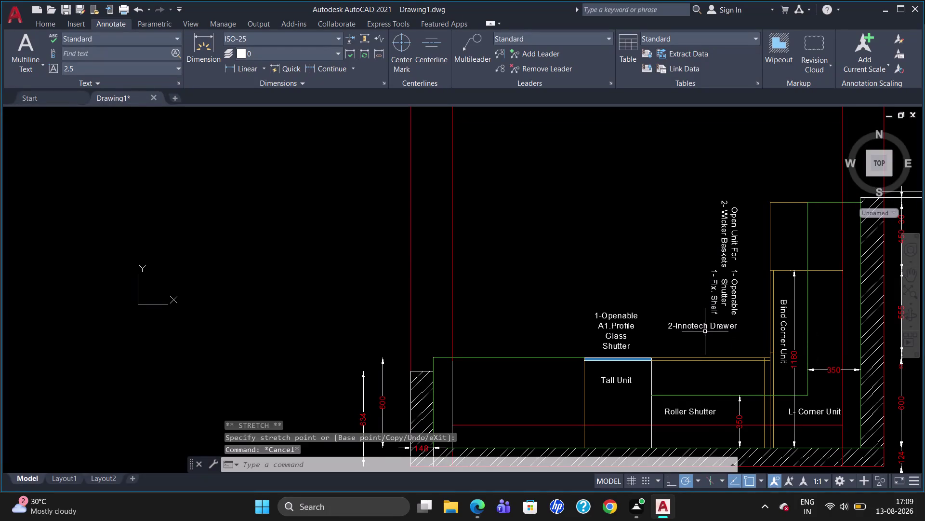
Move the 2-Innotech Drawer label and the vertical Openable Shutter / Fix Shelf label lower.
click(705, 328)
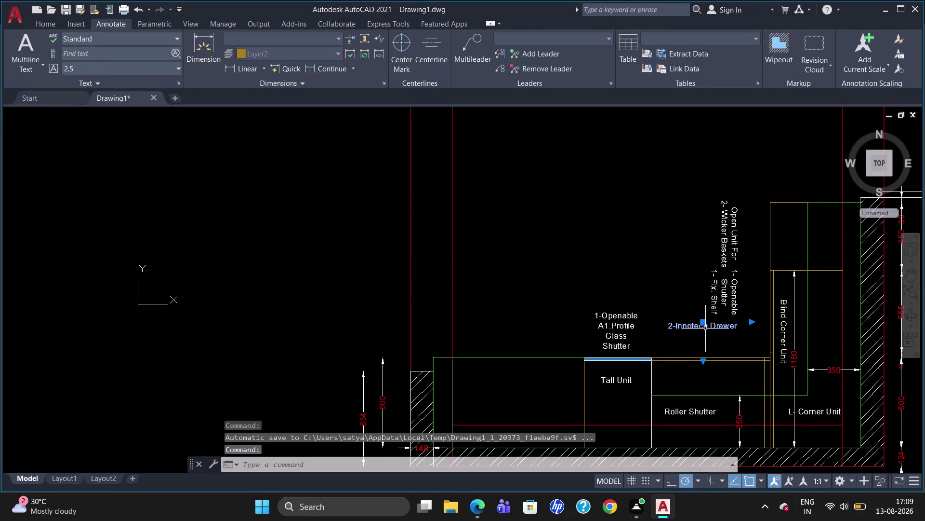
click(705, 325)
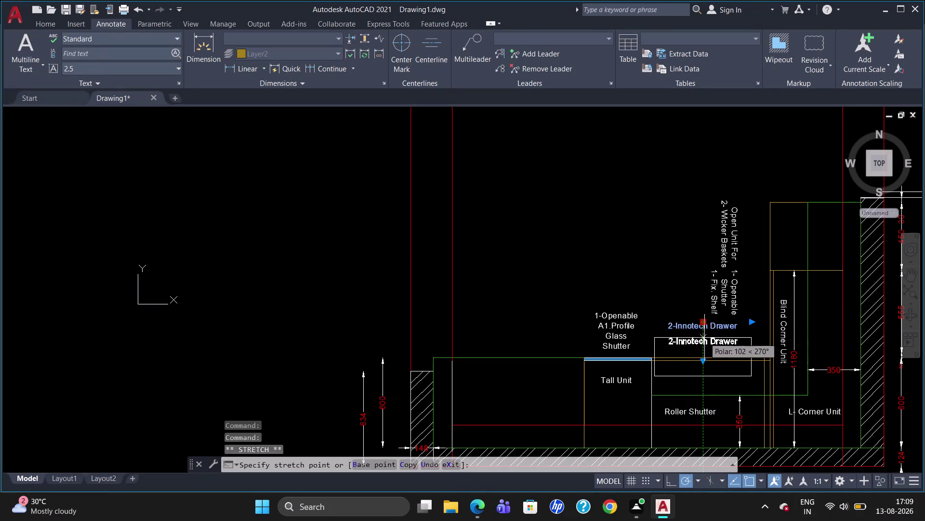
click(705, 337)
click(720, 288)
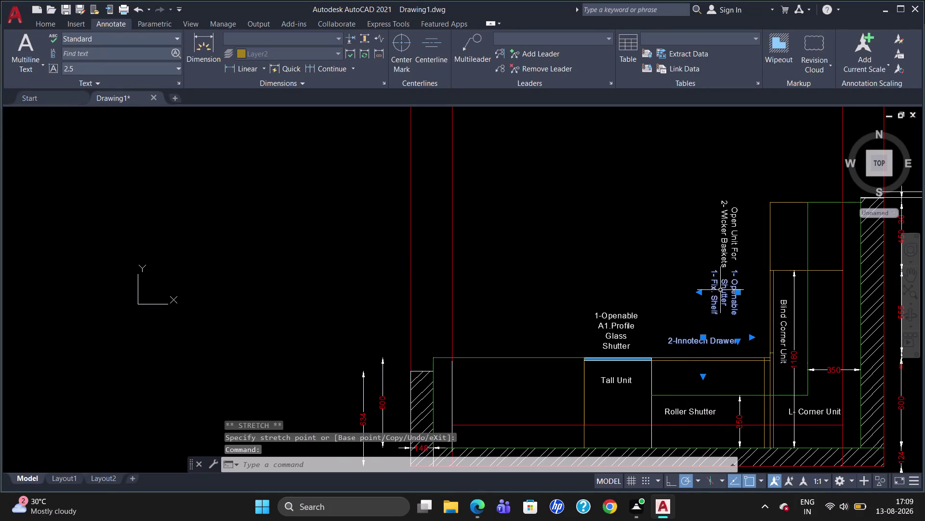
drag(738, 293, 739, 301)
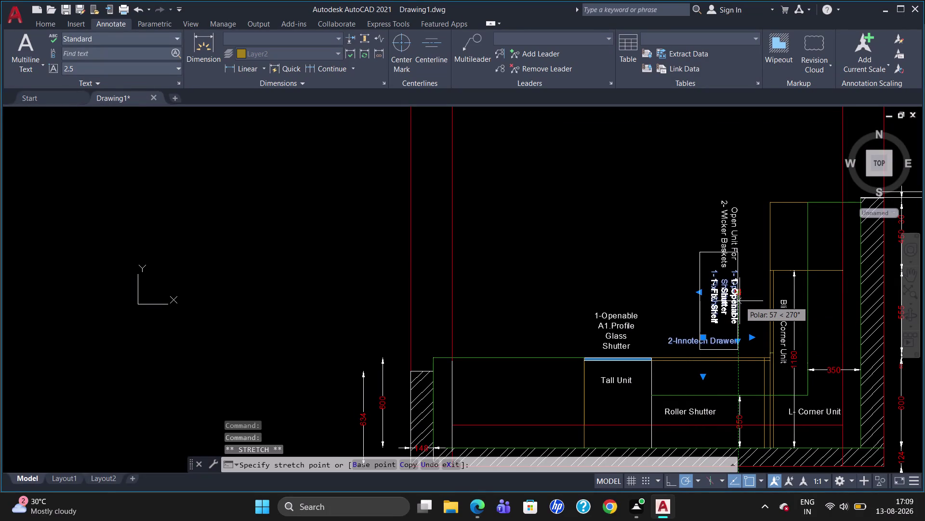
click(739, 300)
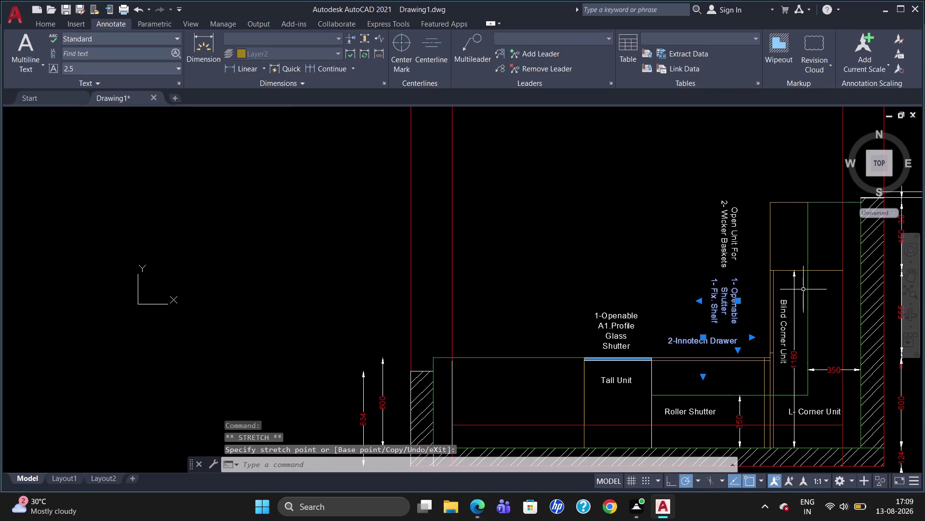
key(Escape)
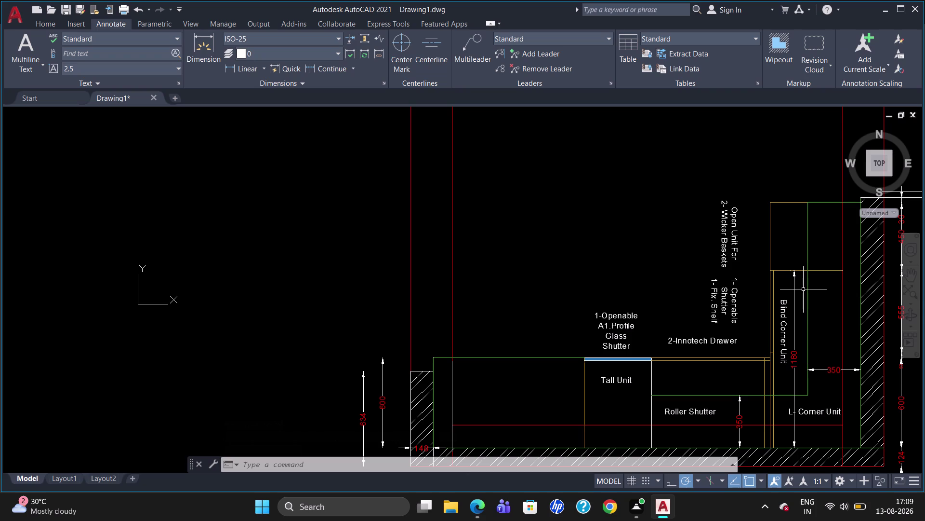
Select the 2-Innotech Drawer label and start copying it with CO from a base point.
scroll(down, 3)
scroll(up, 3)
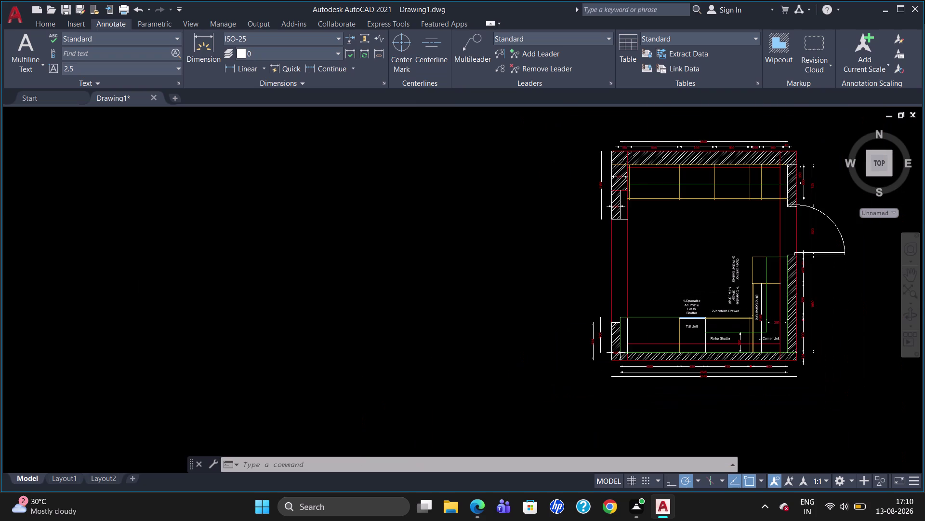
scroll(up, 3)
scroll(down, 3)
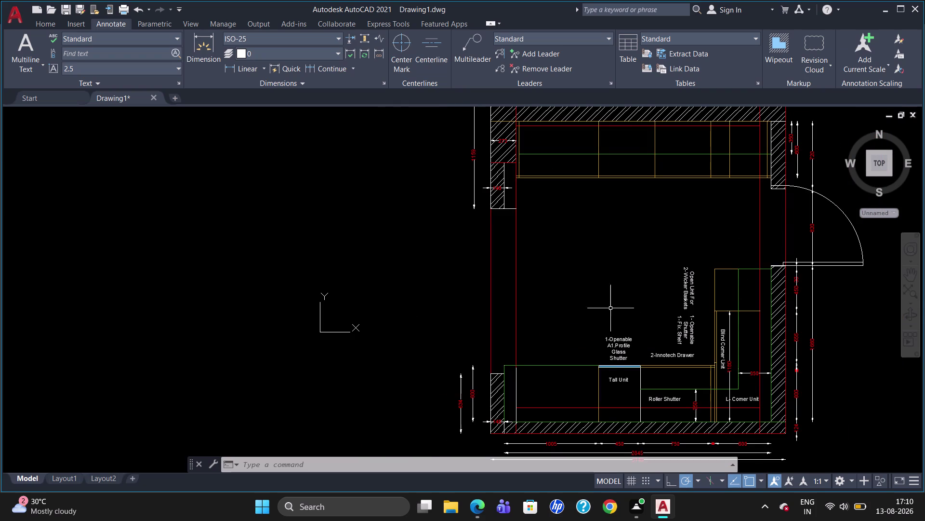
click(665, 355)
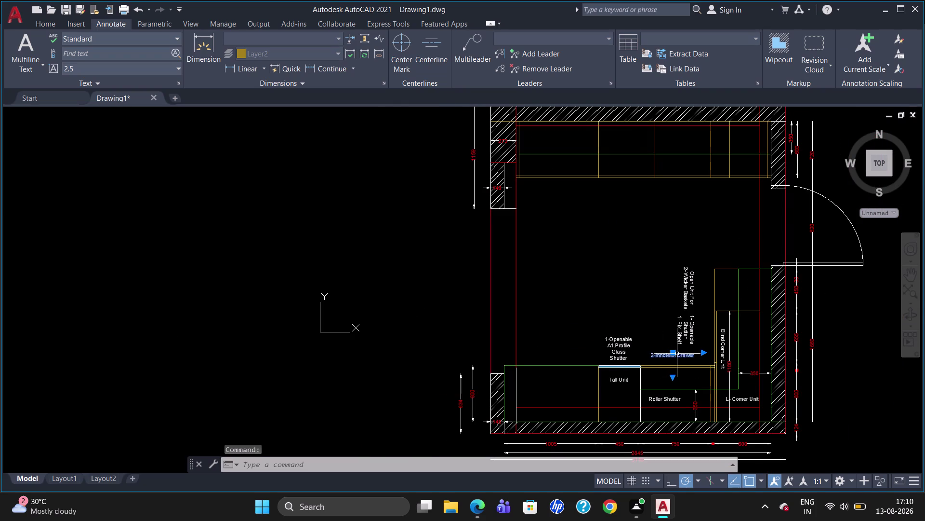
text(co)
key(Return)
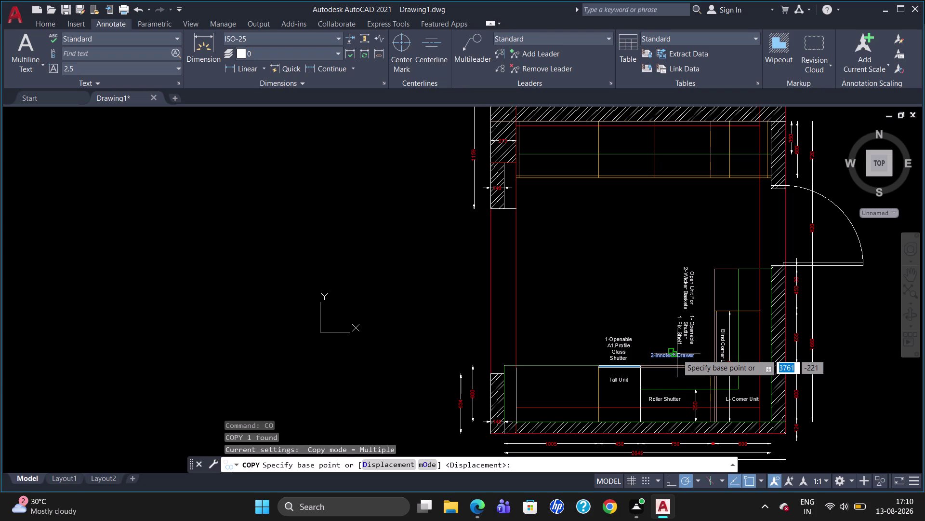
click(675, 357)
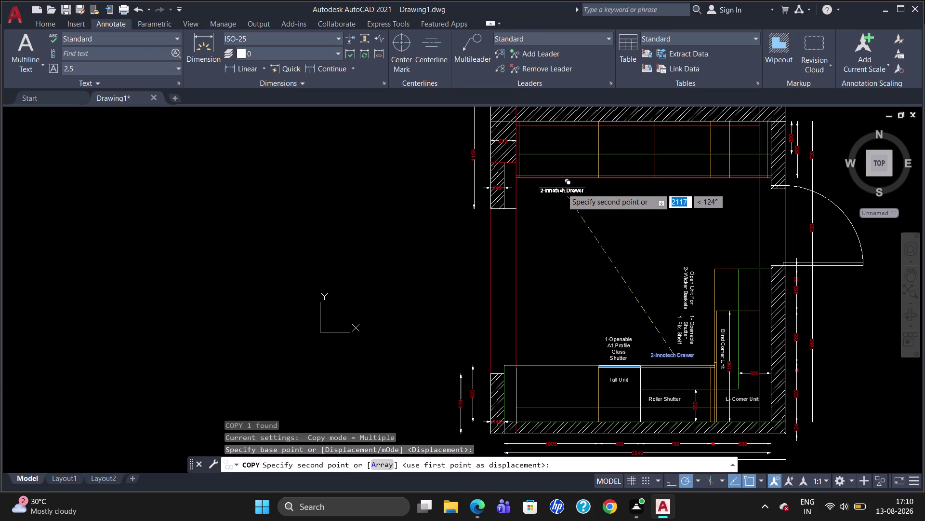
Place five label copies along the top cabinet row and open the leftmost one for editing.
click(559, 189)
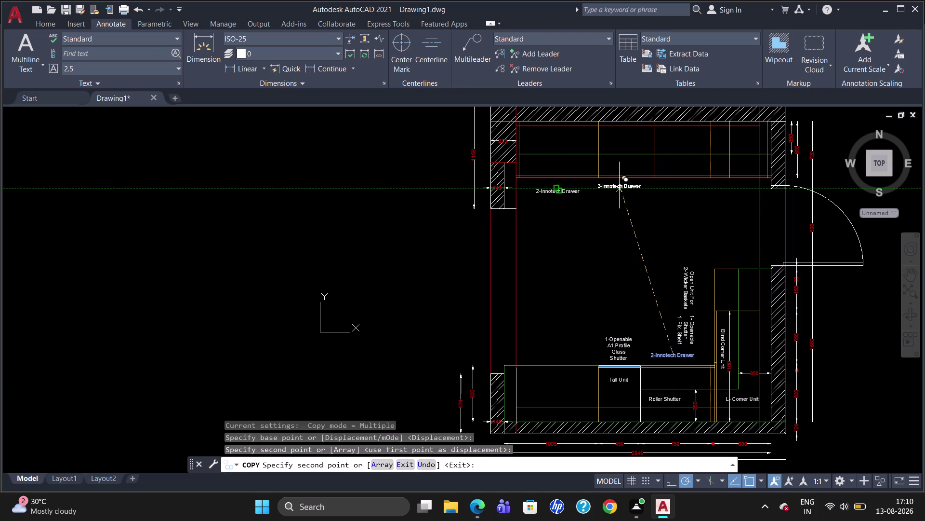
click(622, 184)
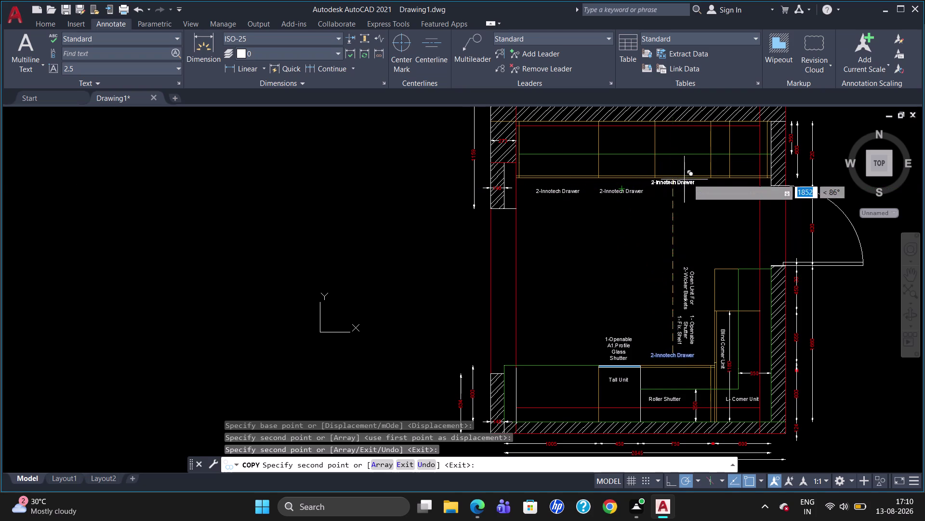
click(689, 185)
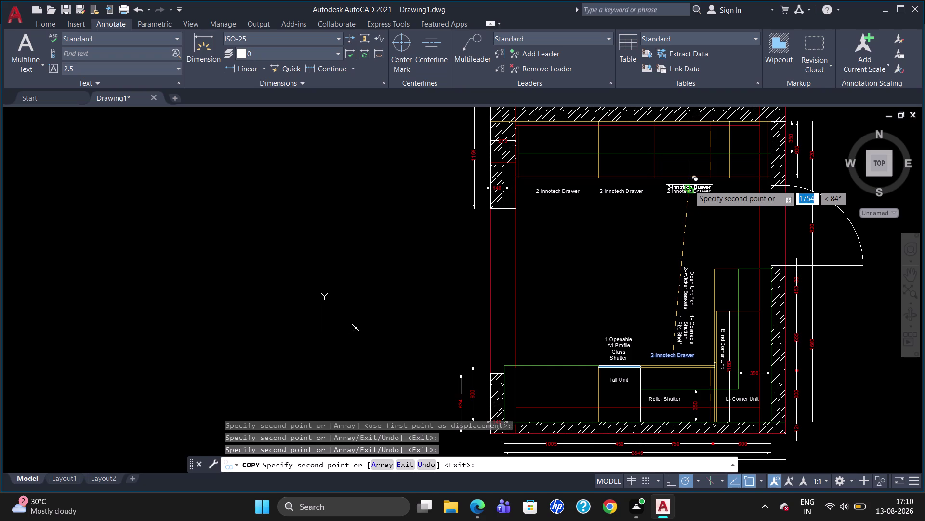
click(722, 184)
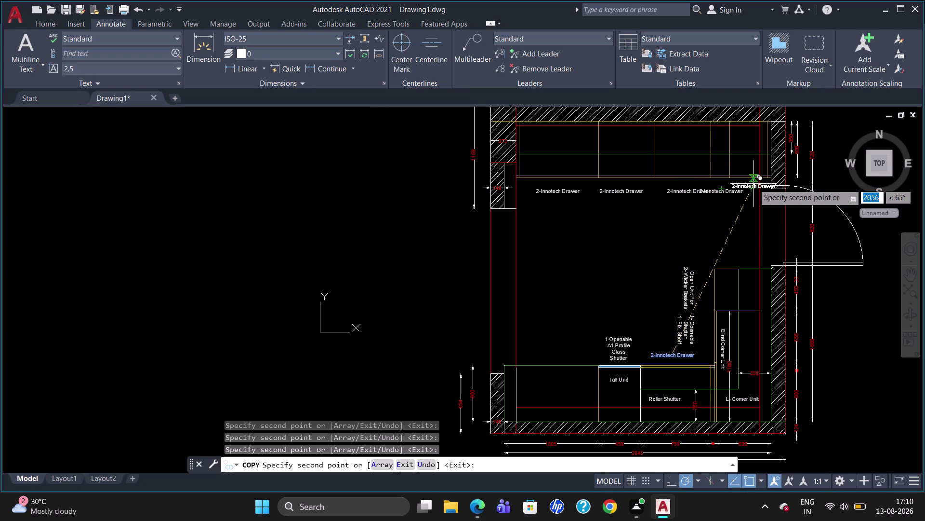
click(756, 188)
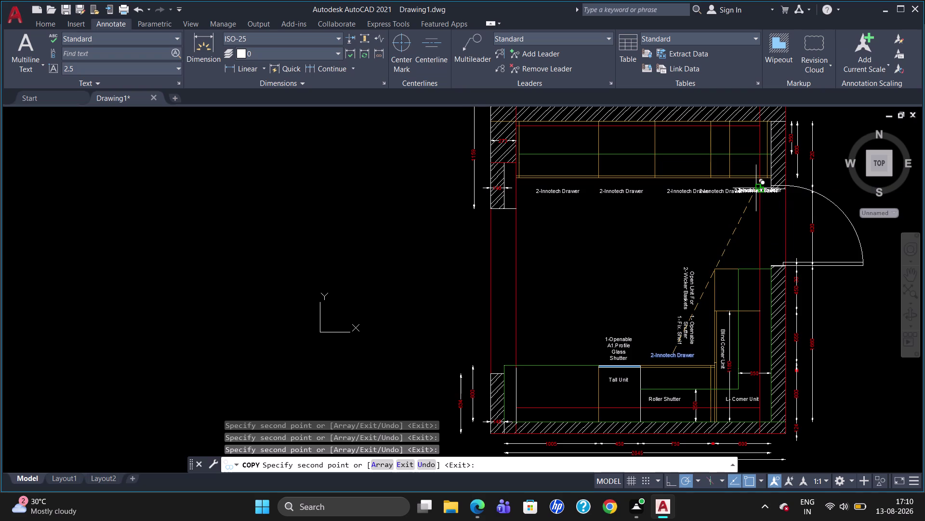
key(Escape)
double_click(560, 190)
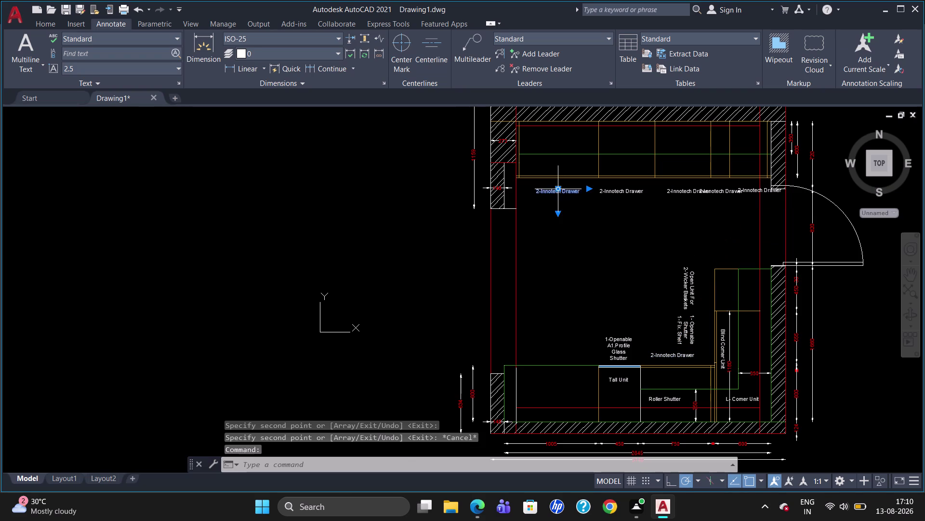
click(580, 192)
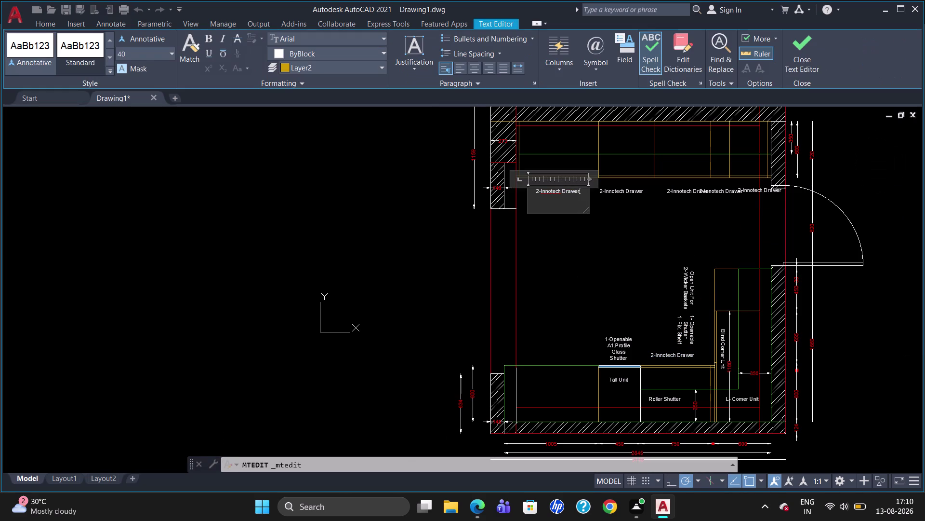
Retype the leftmost top-row label as '2- Openable Shutter' and keep the change.
key(BackSpace)
key(BackSpace)
key(BackSpace)
key(2)
key(minus)
key(space)
key(o)
key(p)
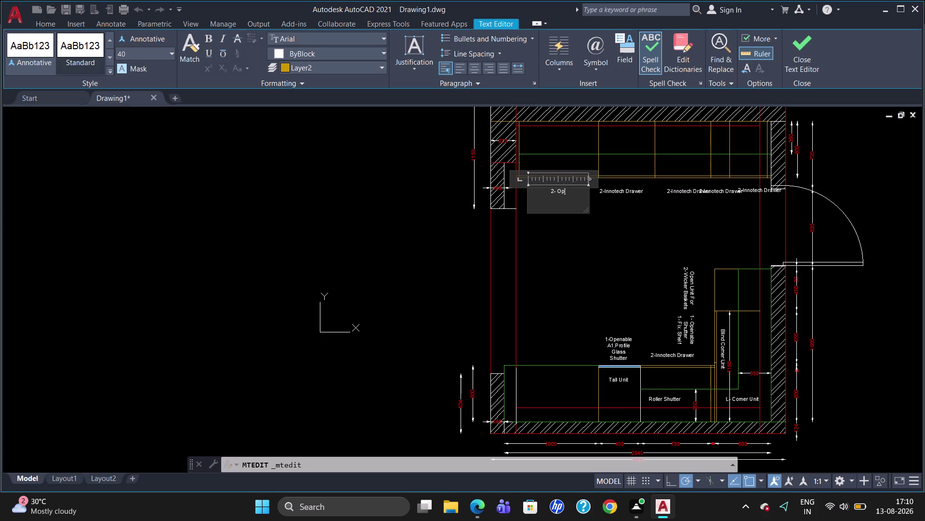
key(e)
key(n)
key(a)
key(b)
key(l)
key(e)
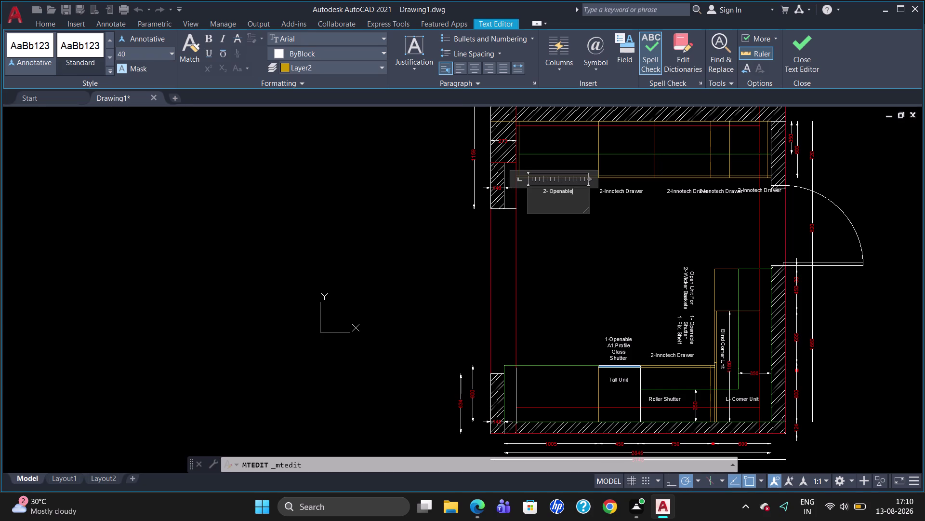
key(space)
key(s)
key(h)
key(u)
key(t)
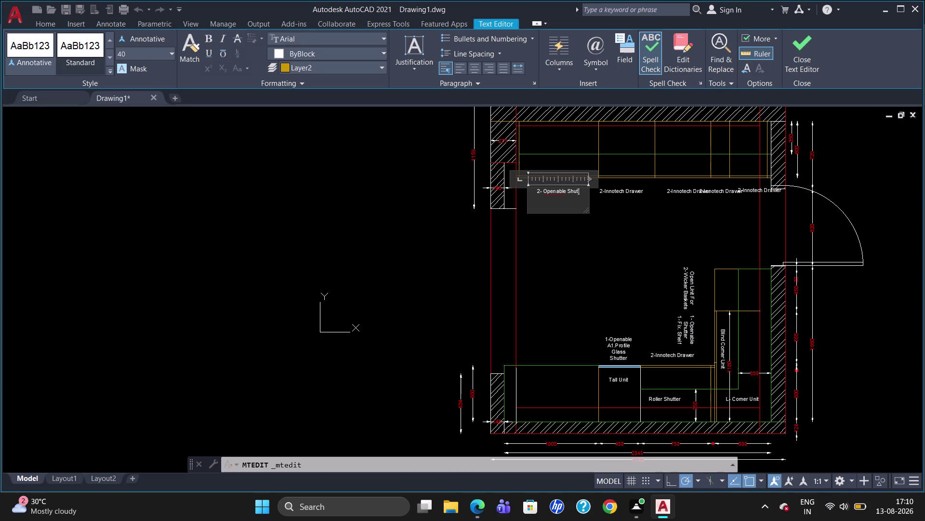
key(t)
text(er)
key(Escape)
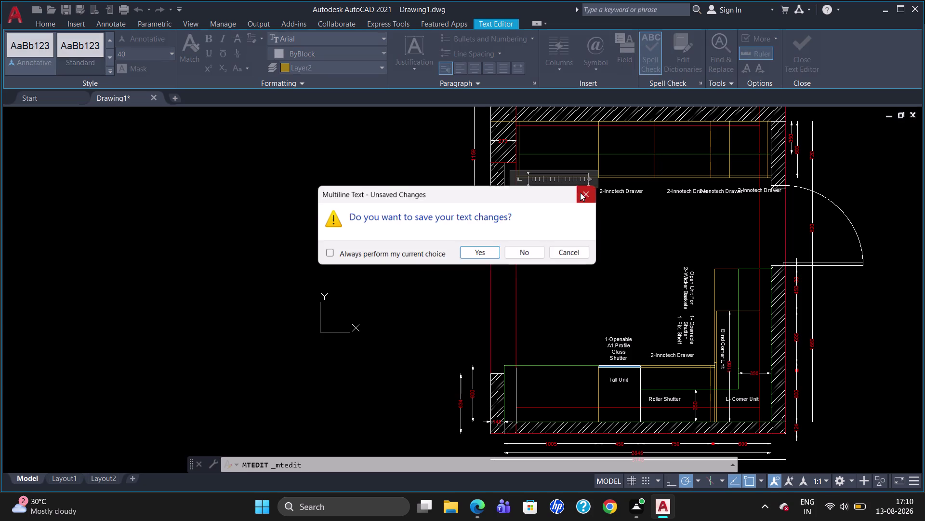
click(487, 247)
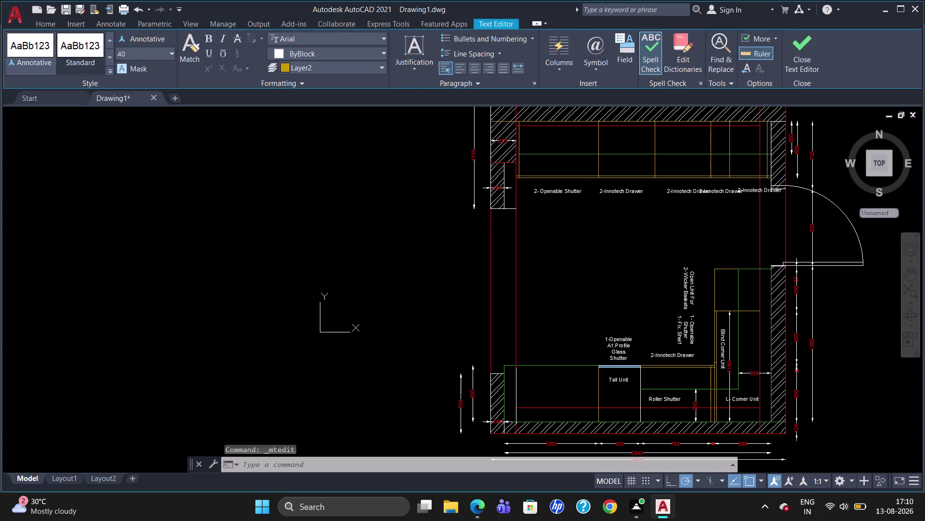
Retype the second top-row label as '2- Innotech Drawer' and keep the change.
triple_click(624, 192)
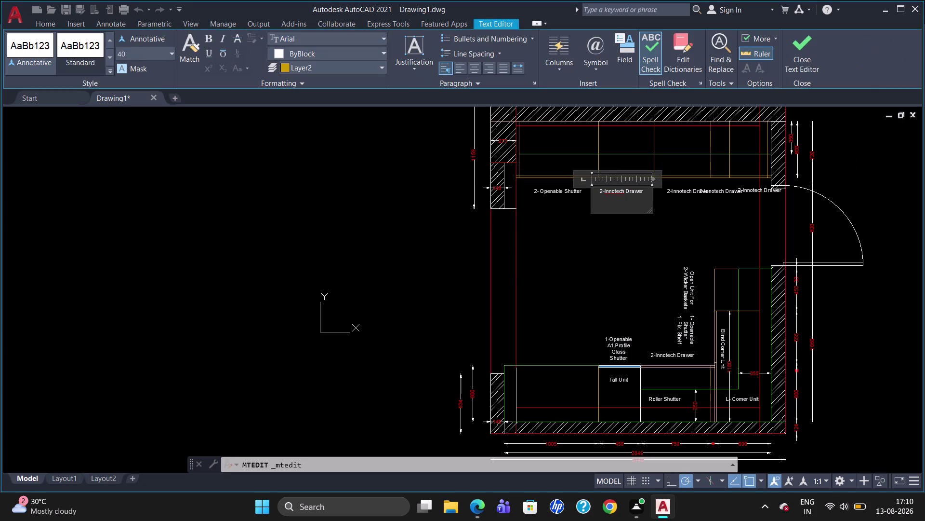
click(649, 194)
key(BackSpace)
key(BackSpace)
key(BackSpace)
key(BackSpace)
key(BackSpace)
key(BackSpace)
key(BackSpace)
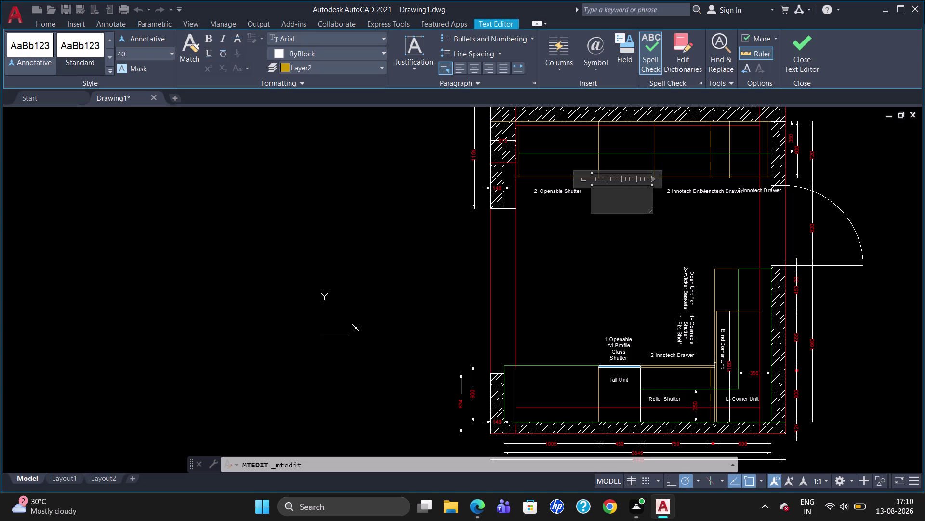
key(2)
key(minus)
key(space)
key(i)
key(n)
key(n)
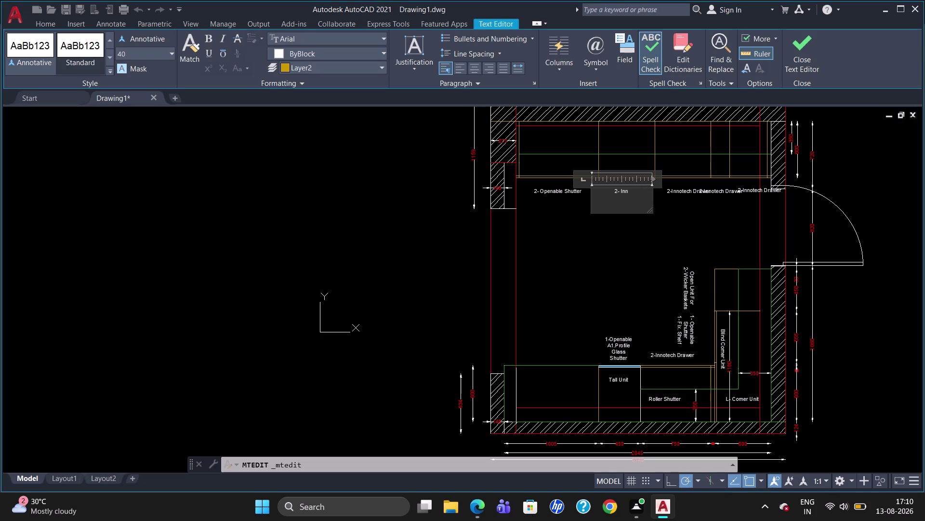
key(o)
key(t)
key(e)
key(c)
key(h)
key(space)
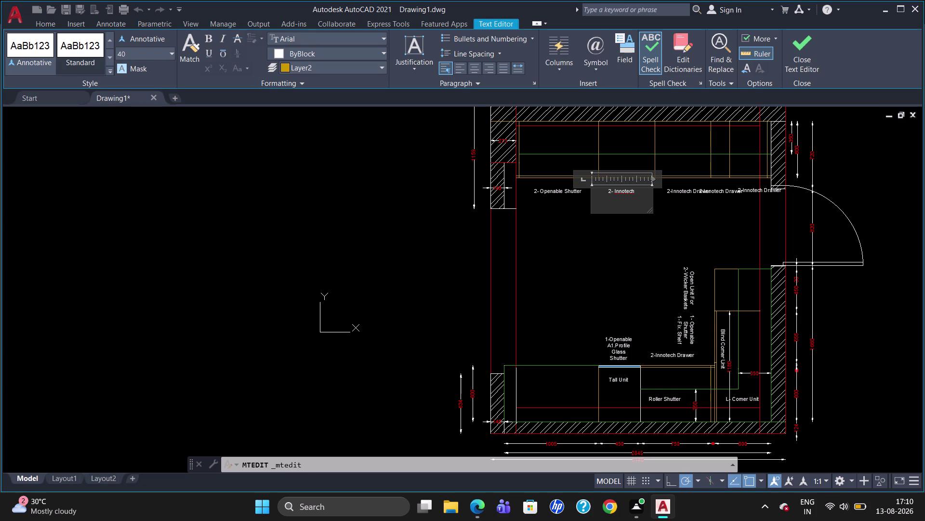
key(b)
key(BackSpace)
key(d)
text(ra)
key(w)
key(e)
key(r)
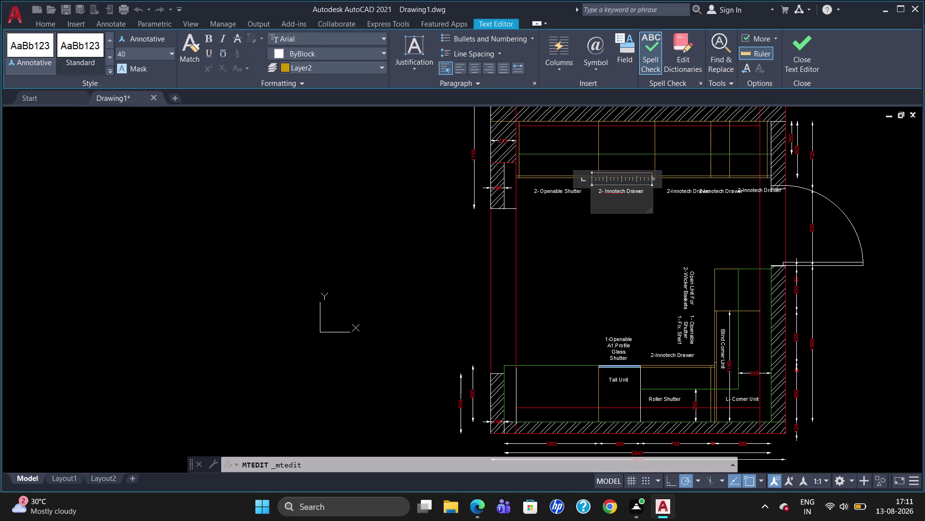
key(Escape)
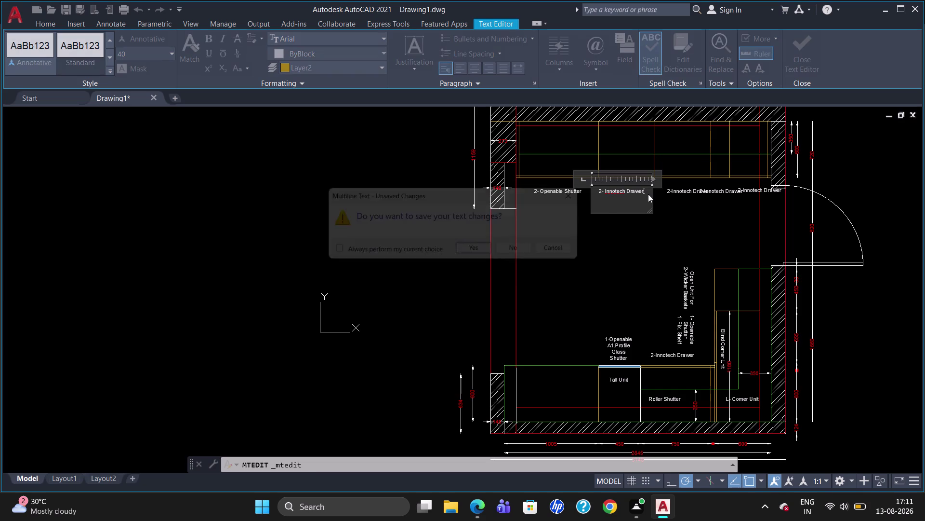
click(489, 252)
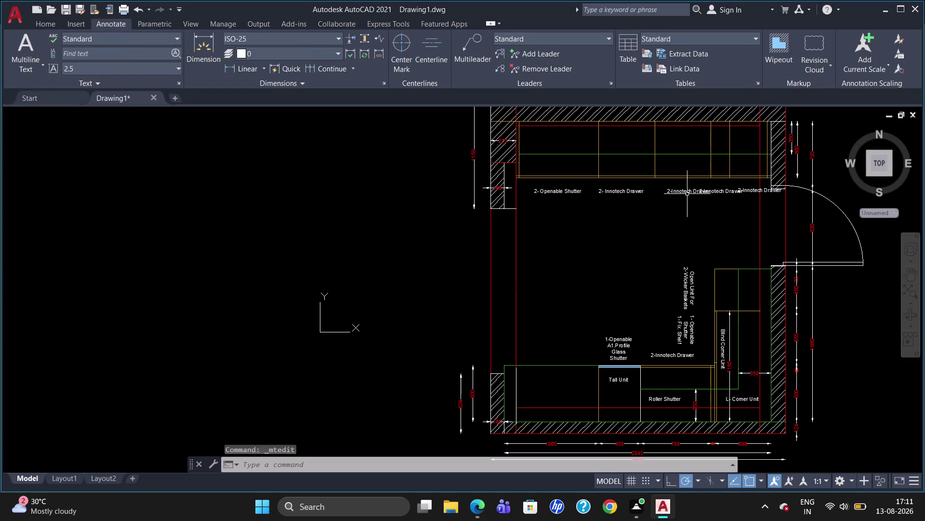
double_click(685, 190)
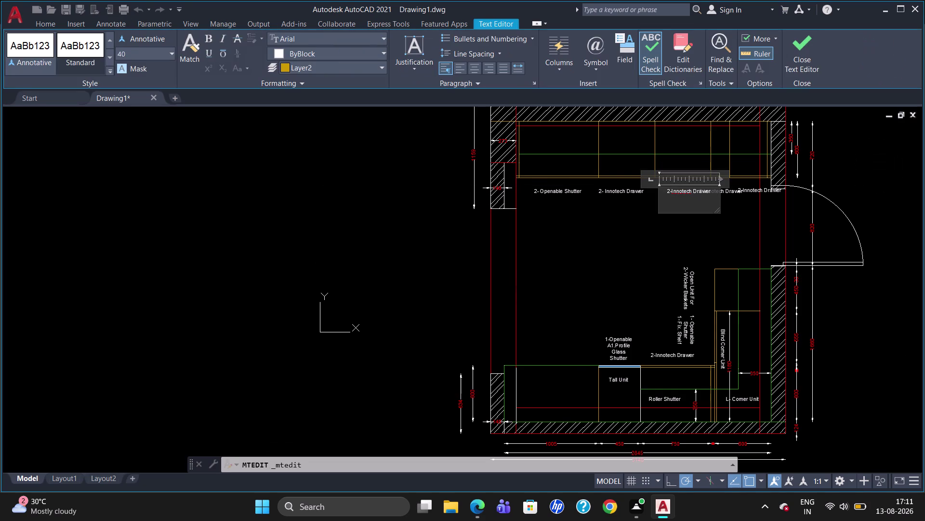
Retype the third top-row label as '3- Innotech Drawer' and keep the change.
click(711, 194)
key(BackSpace)
key(BackSpace)
key(BackSpace)
text(3-)
key(space)
key(i)
key(n)
text(not)
text(ecj)
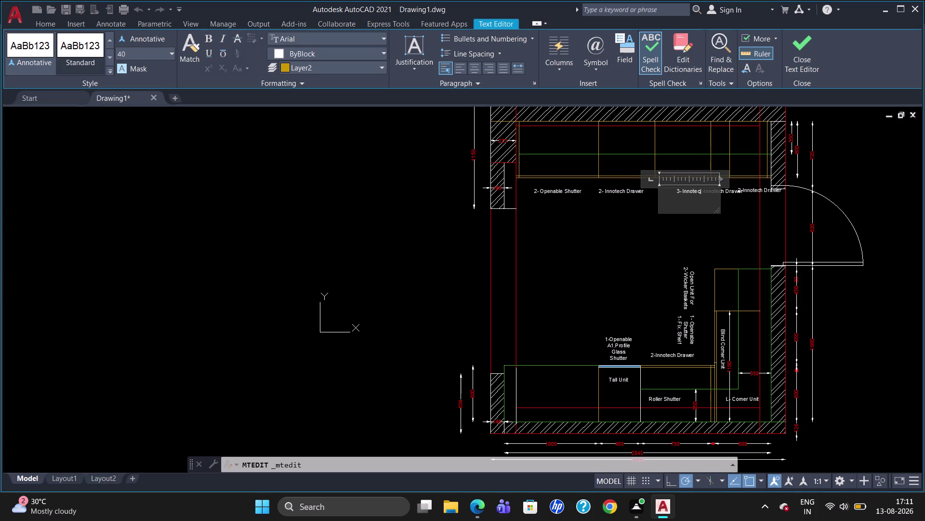
key(BackSpace)
text(h)
key(space)
key(d)
text(rawer)
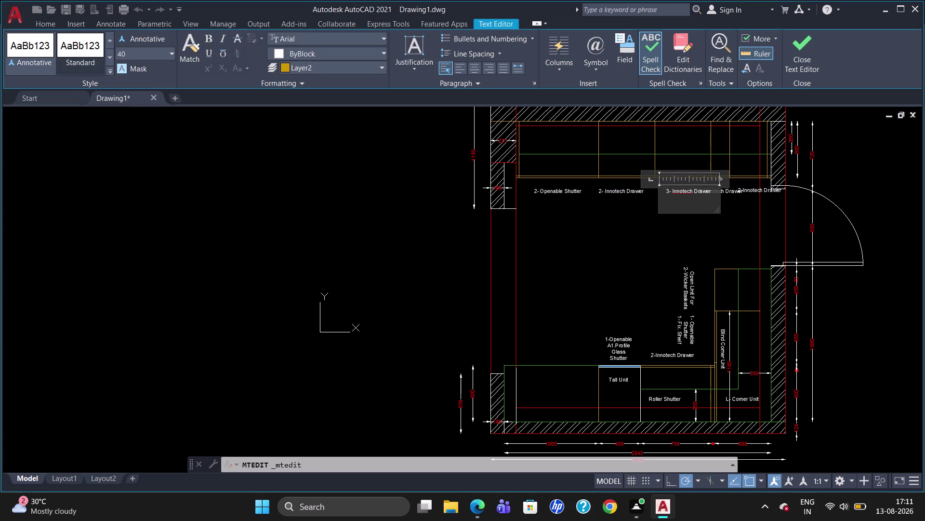
key(Escape)
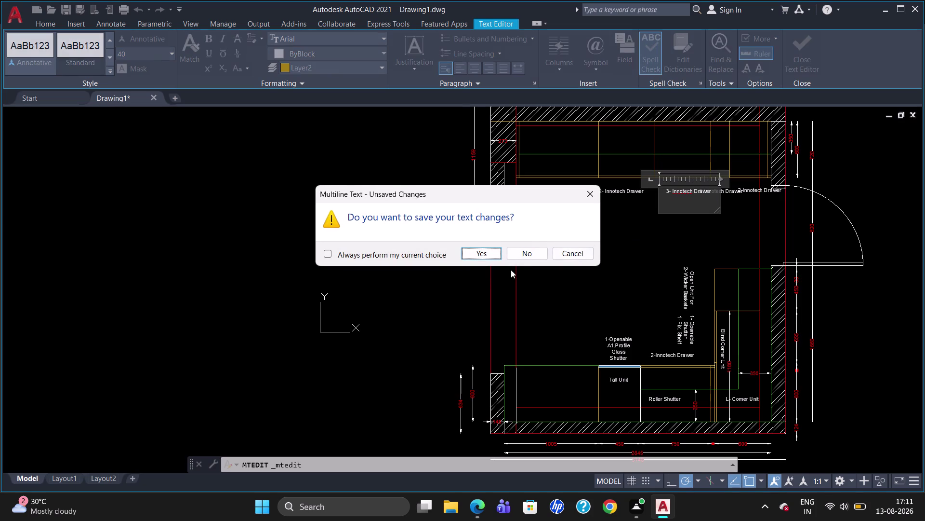
click(479, 250)
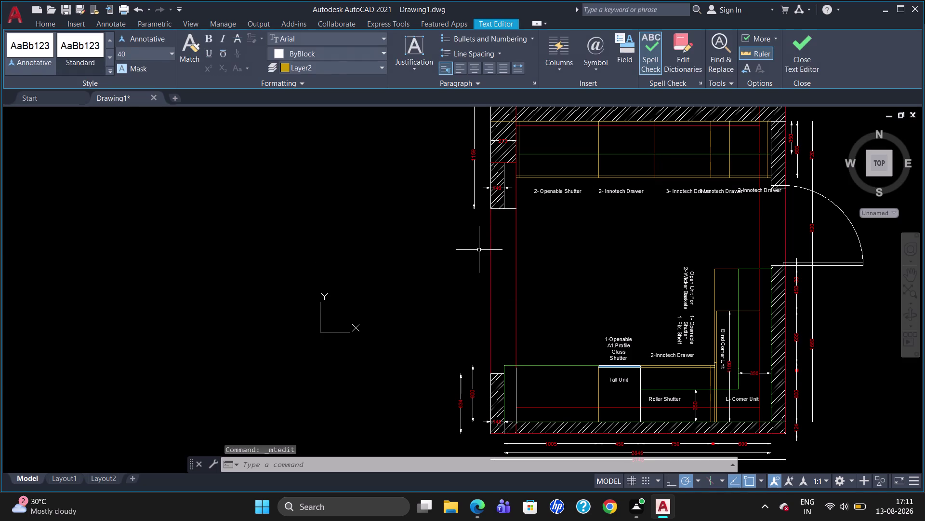
Replace the fourth top-row label with 'BPO' and '-3Tier' on two lines.
double_click(723, 189)
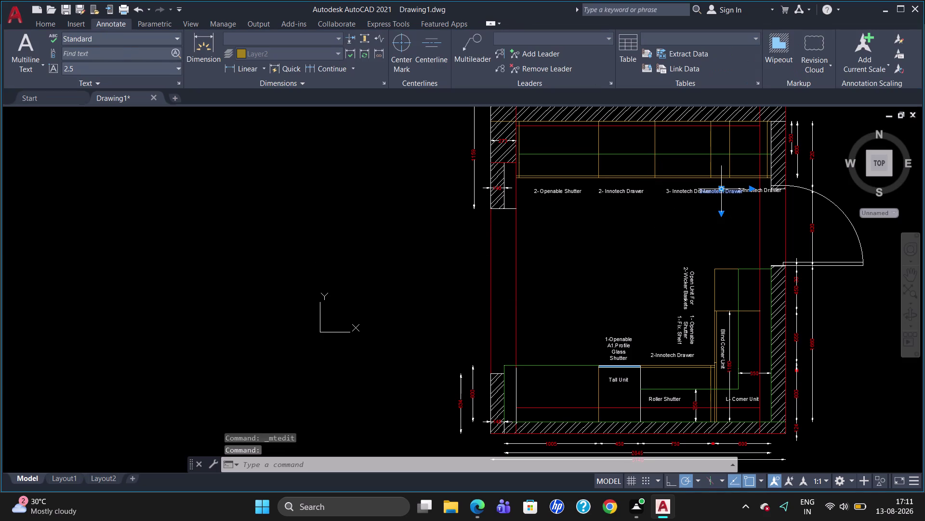
click(746, 193)
key(BackSpace)
key(BackSpace)
key(BackSpace)
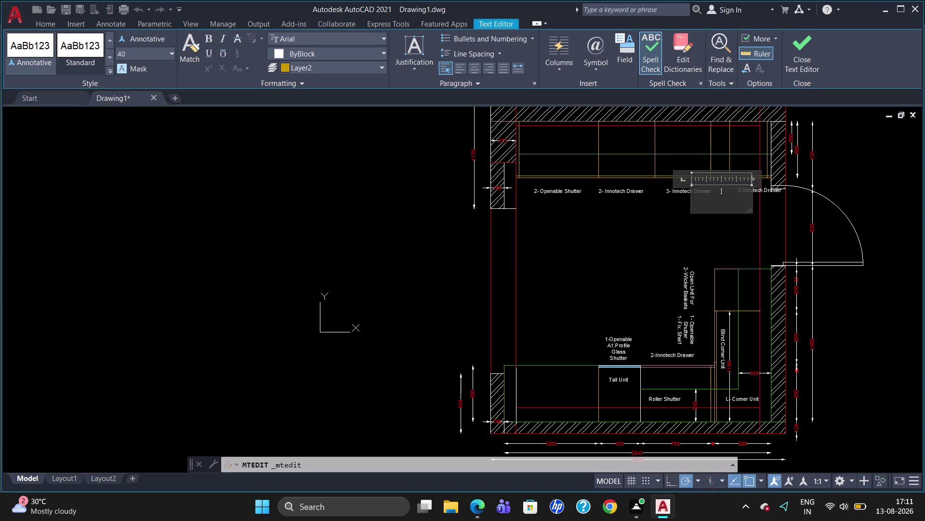
text(BPO)
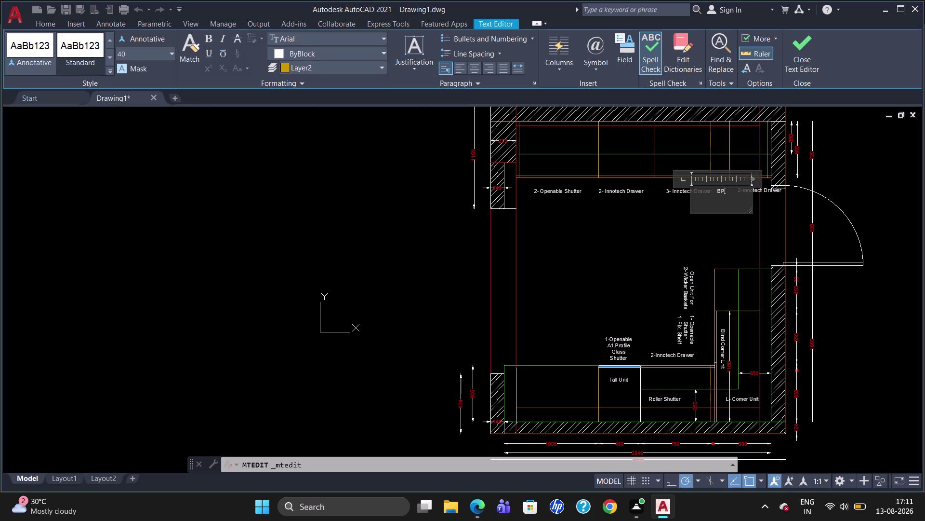
key(Return)
key(minus)
key(3)
key(t)
text(i)
text(er)
key(Escape)
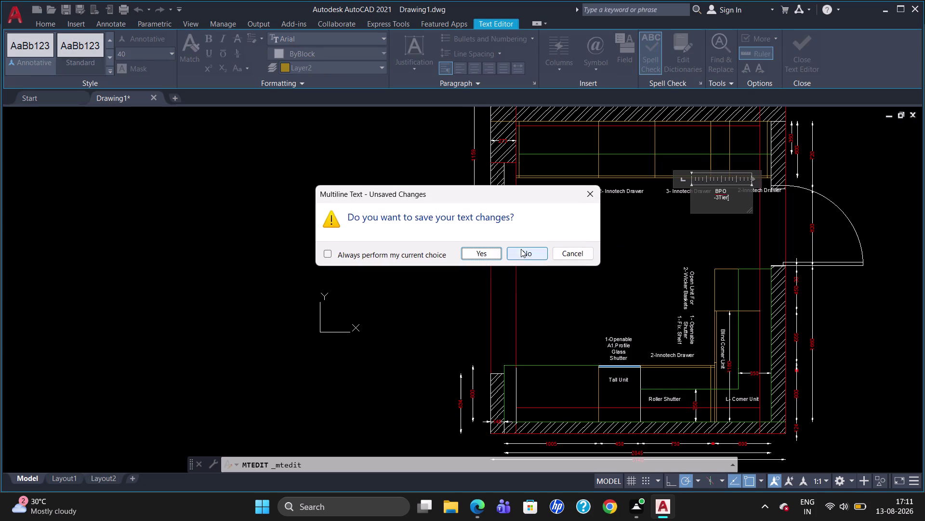
click(490, 249)
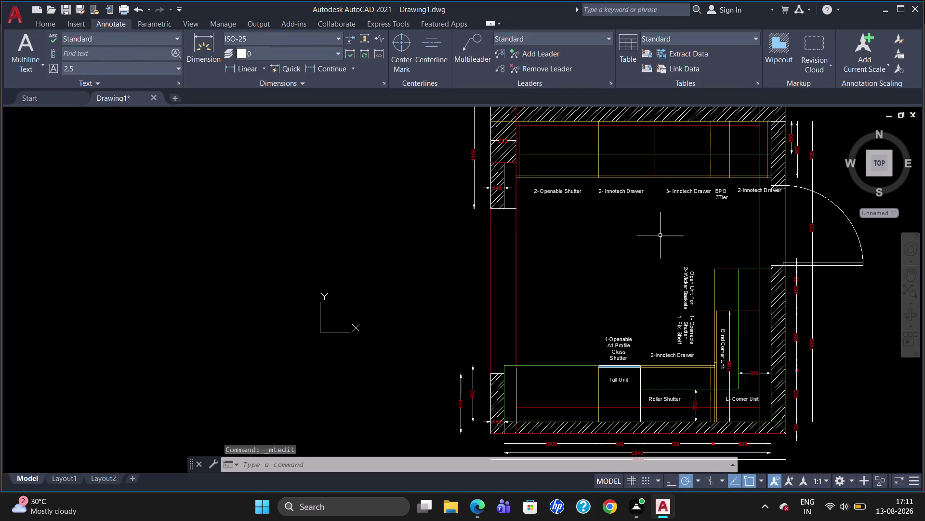
double_click(753, 191)
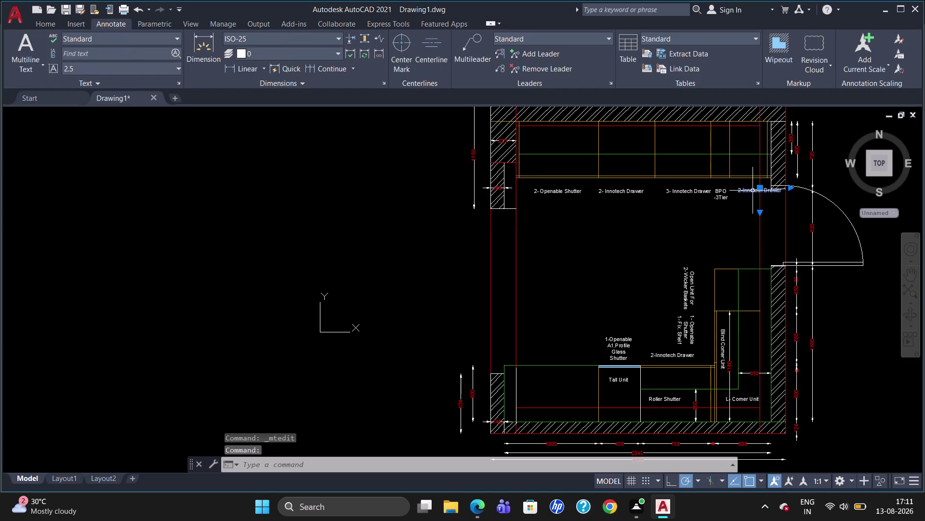
Replace the rightmost label text with '1- Openable' and 'Shutter' on two lines.
key(Right)
key(Right)
key(Right)
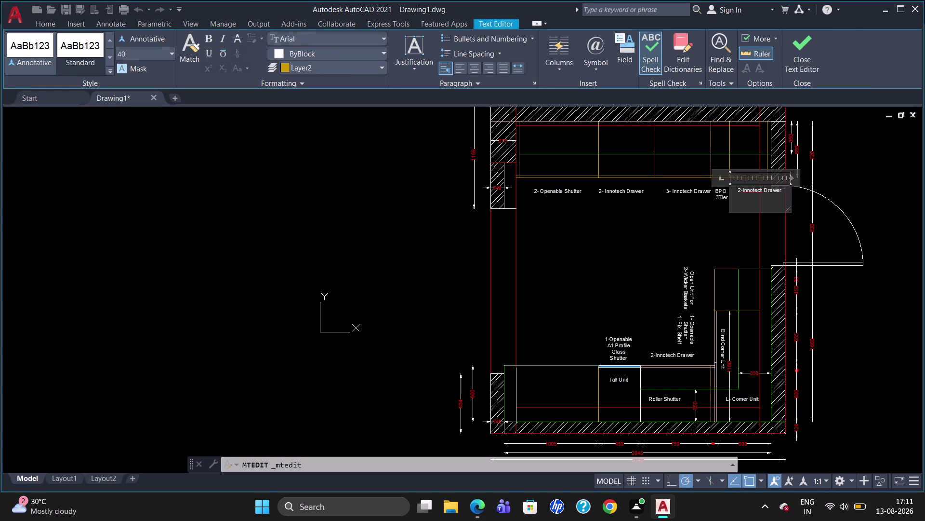
key(BackSpace)
key(BackSpace)
key(BackSpace)
text(1)
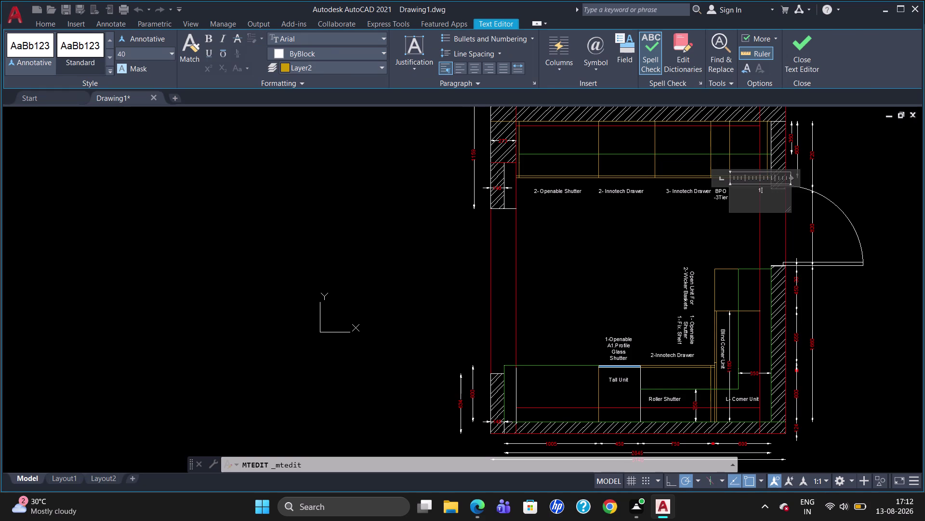
text(-)
key(space)
key(o)
text(penabl)
text(e)
key(space)
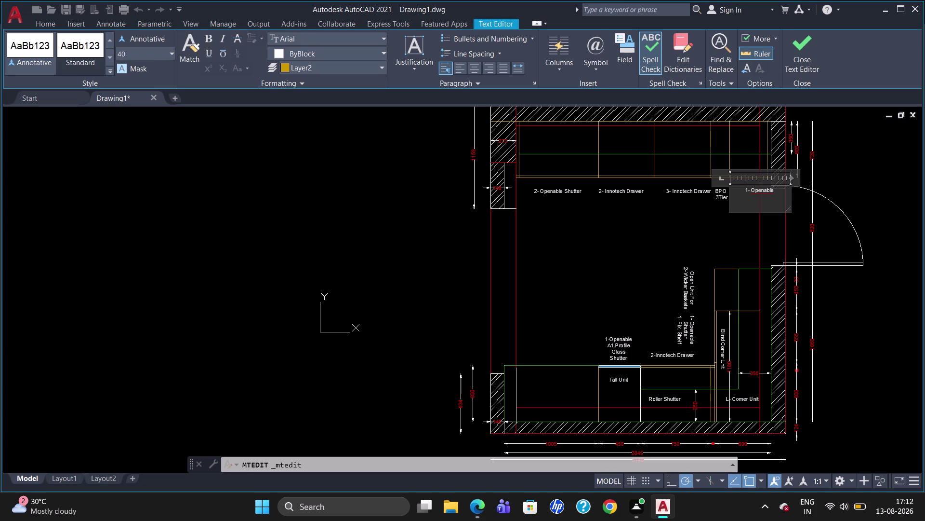
key(BackSpace)
key(Return)
key(s)
text(hutter)
key(Escape)
click(490, 250)
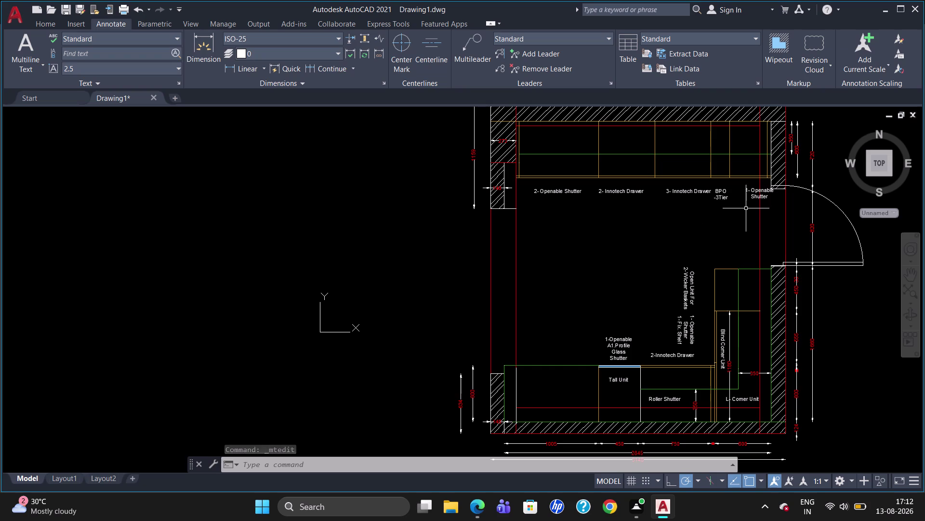
Shift the 1- Openable Shutter label slightly left using its grip.
click(752, 196)
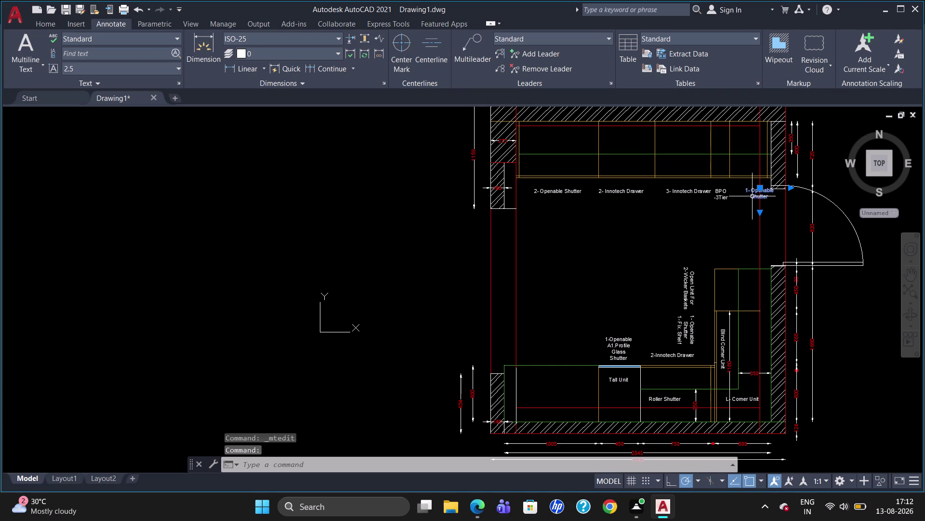
click(761, 187)
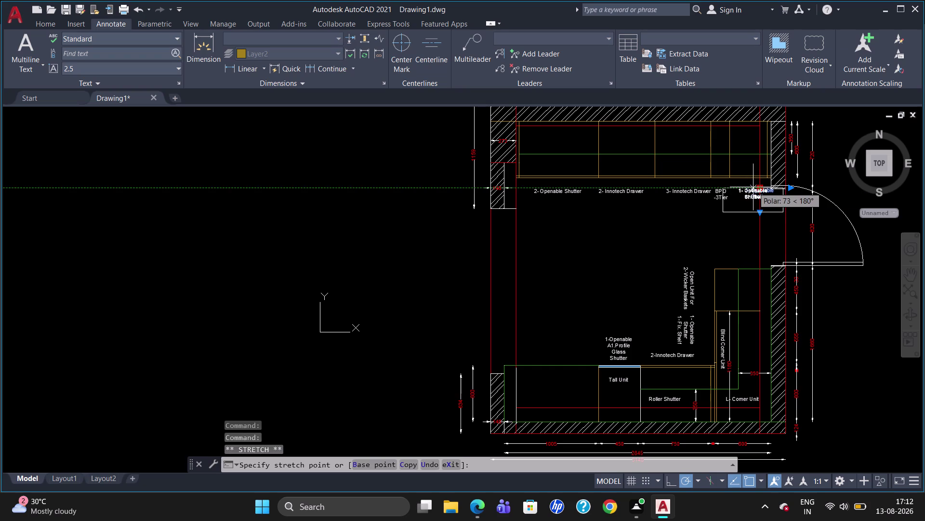
click(753, 187)
key(Escape)
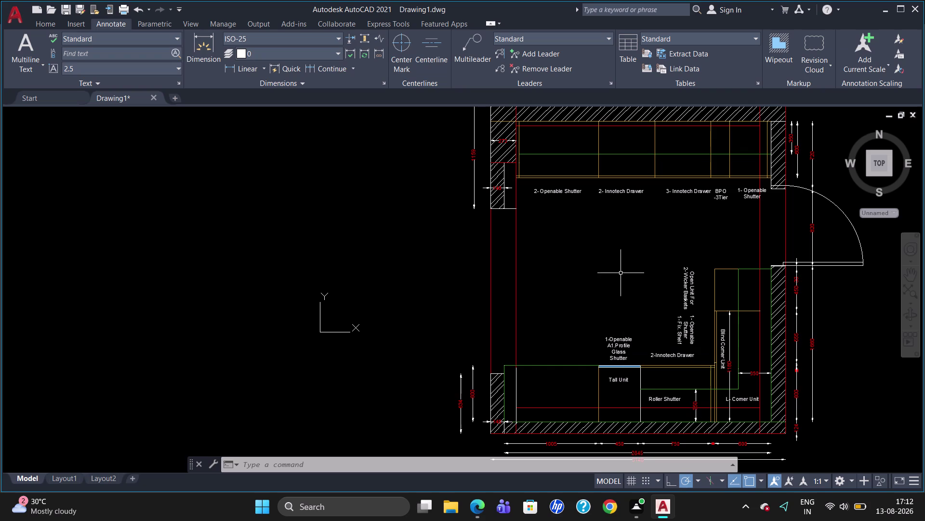
Abandon a first circle attempt and make layer 0 the current layer.
key(c)
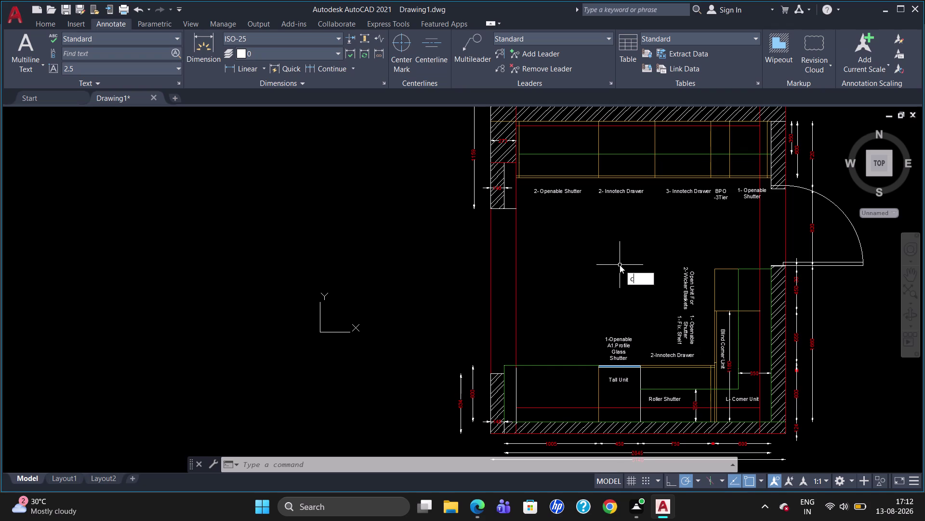
key(Return)
click(632, 255)
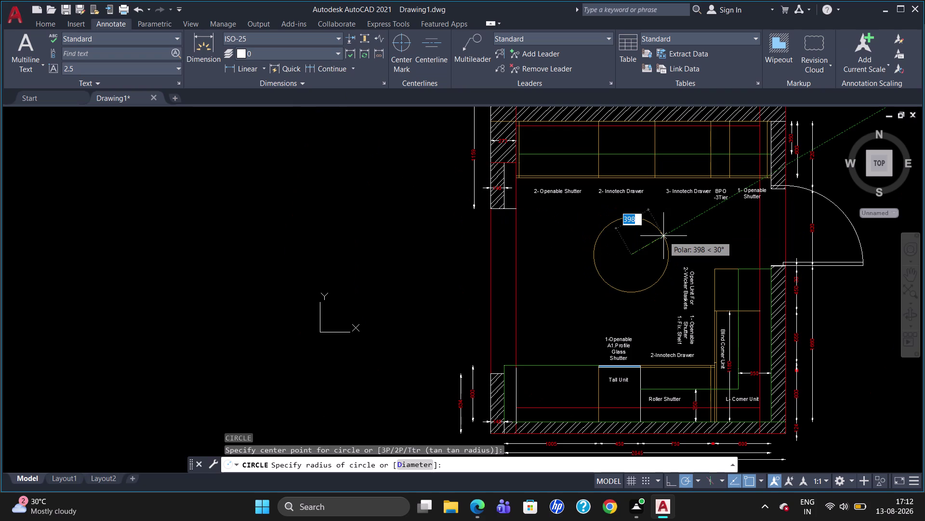
key(Escape)
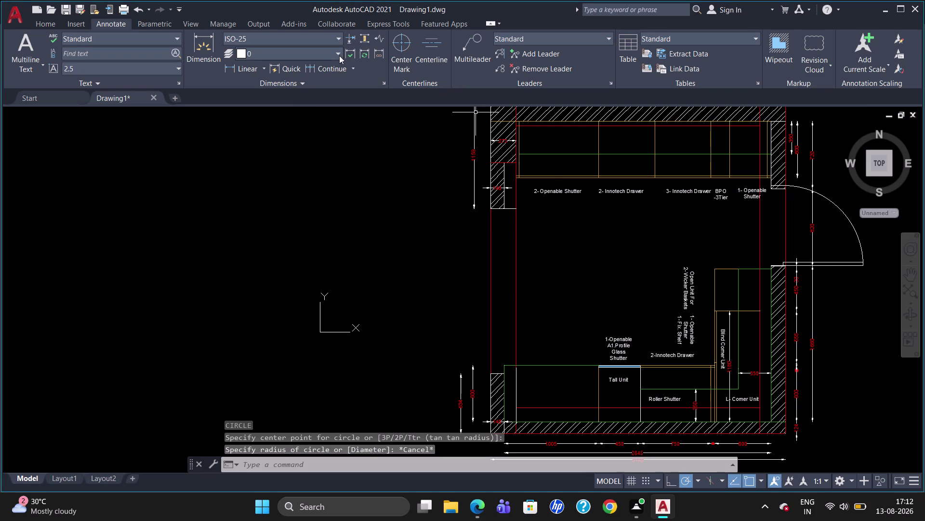
click(39, 20)
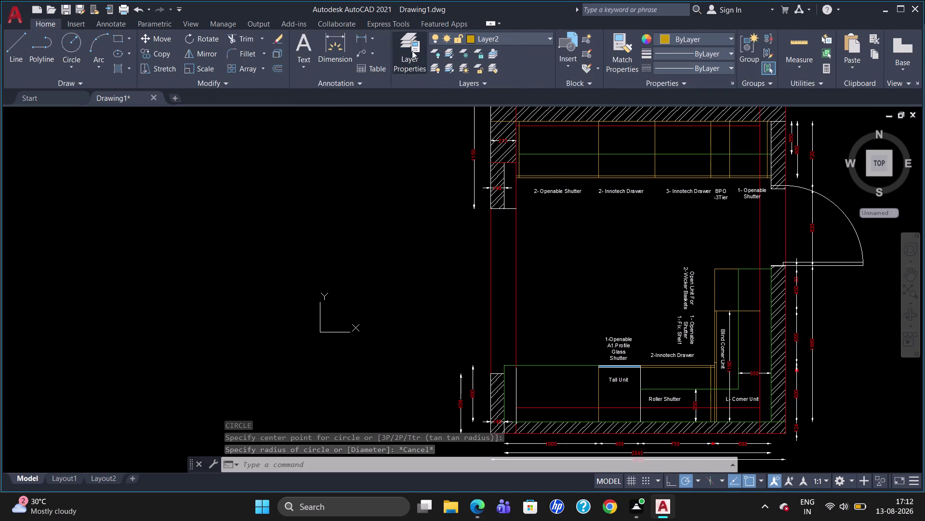
click(509, 38)
click(505, 53)
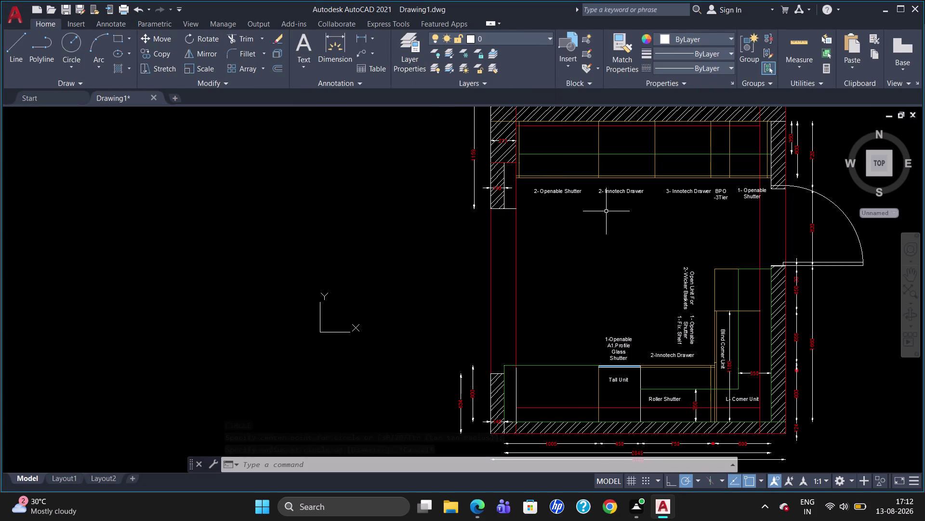
Draw a temporary circle in the kitchen floor area and start a line through it.
key(c)
key(Return)
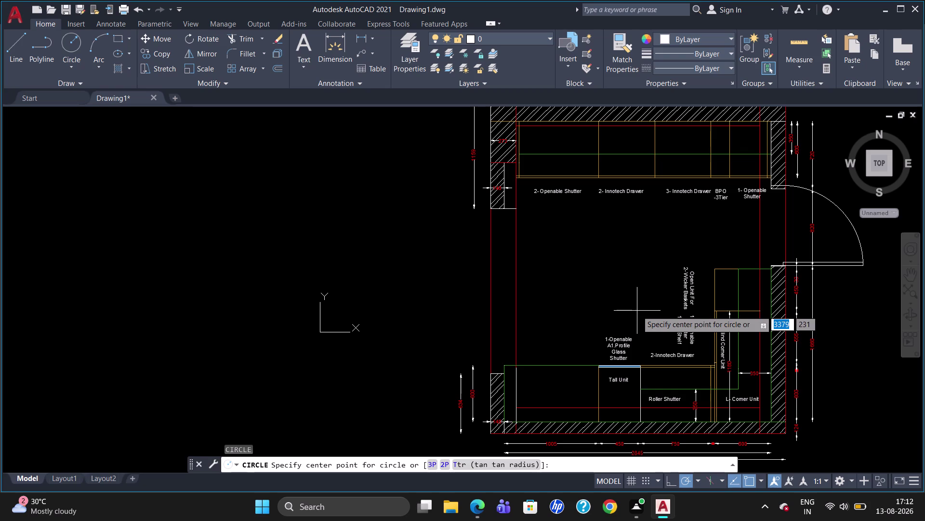
click(618, 250)
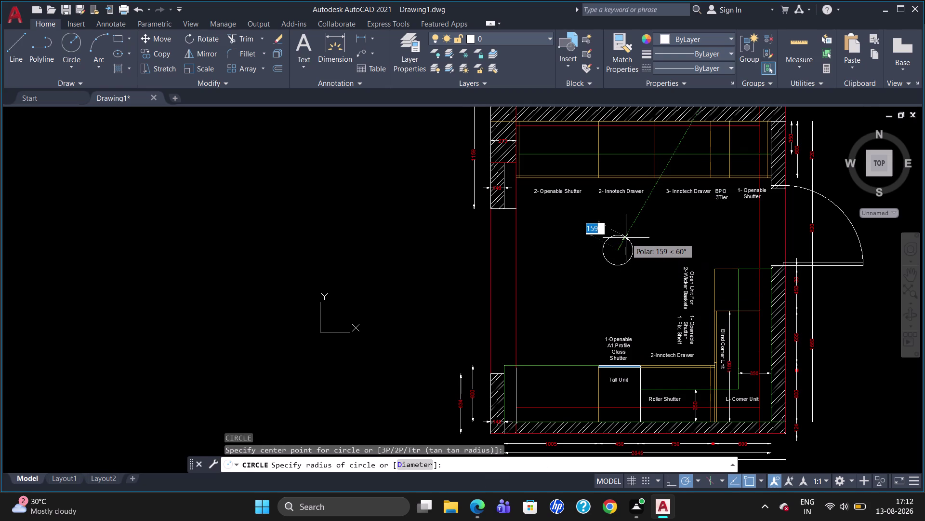
click(626, 238)
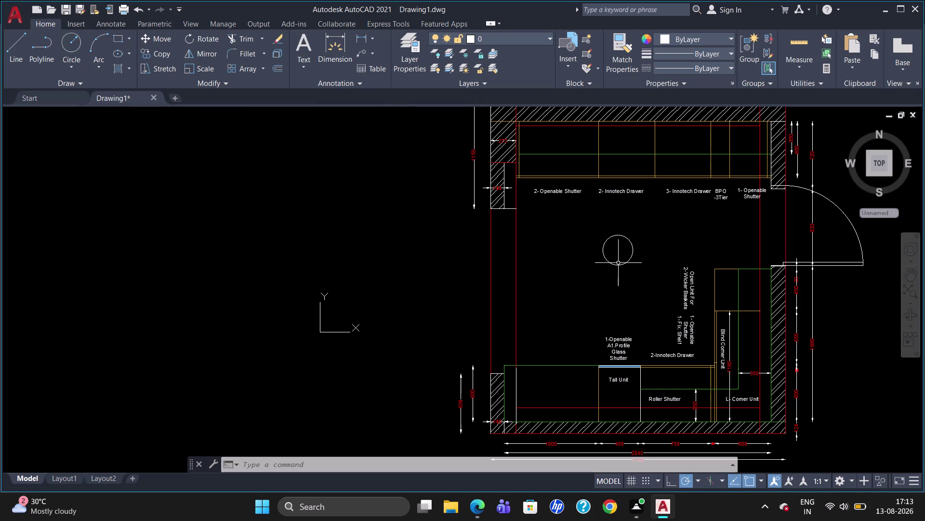
key(l)
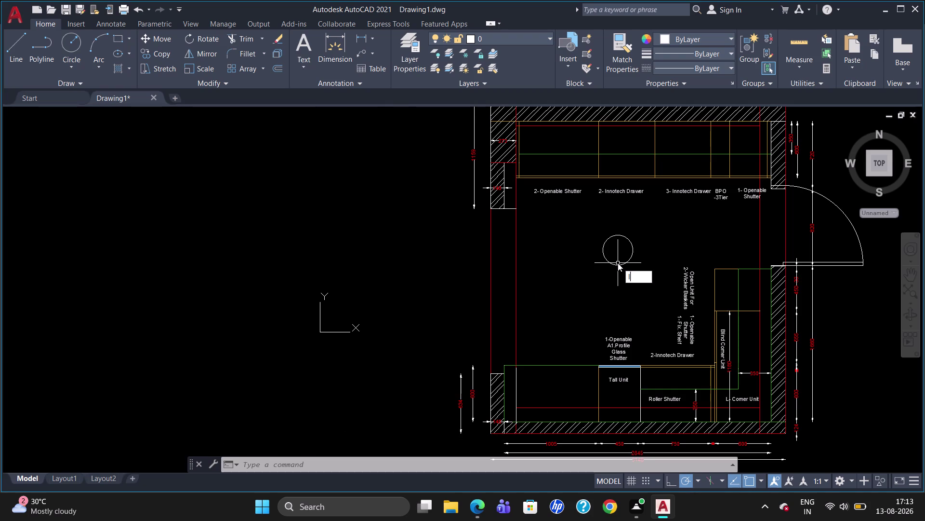
key(Return)
click(616, 265)
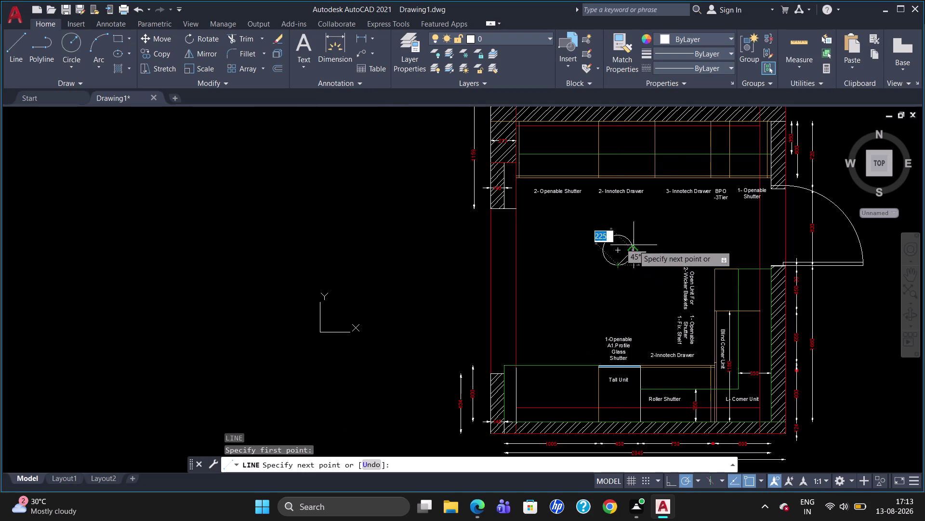
key(Escape)
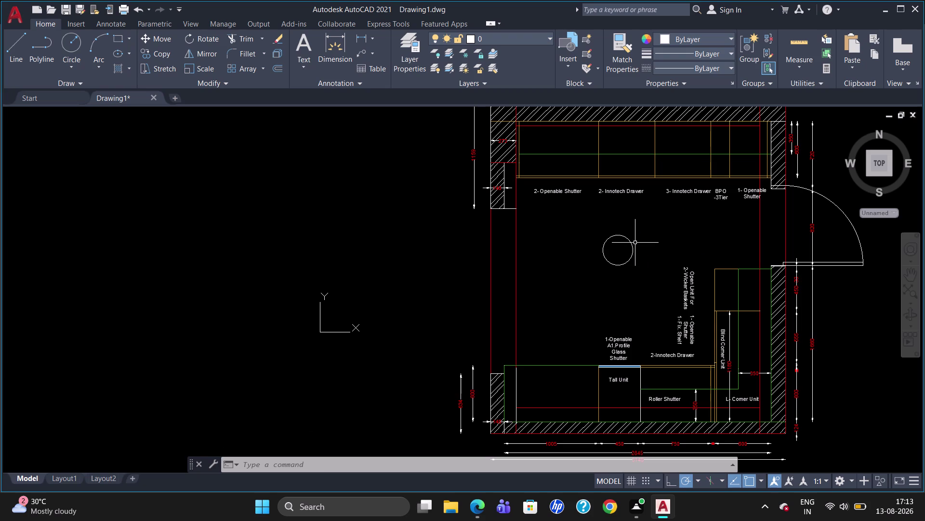
Delete the circle, then undo the deletion with U.
click(630, 240)
key(Delete)
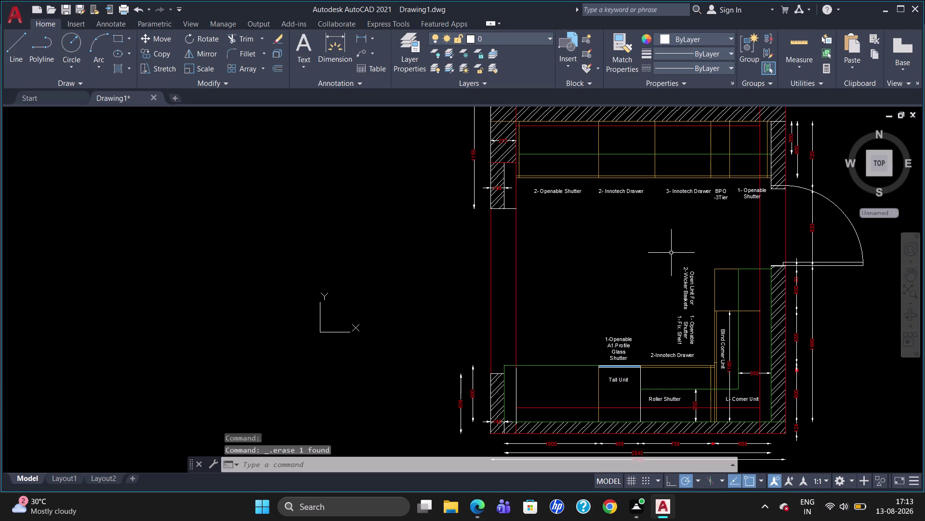
key(u)
key(Return)
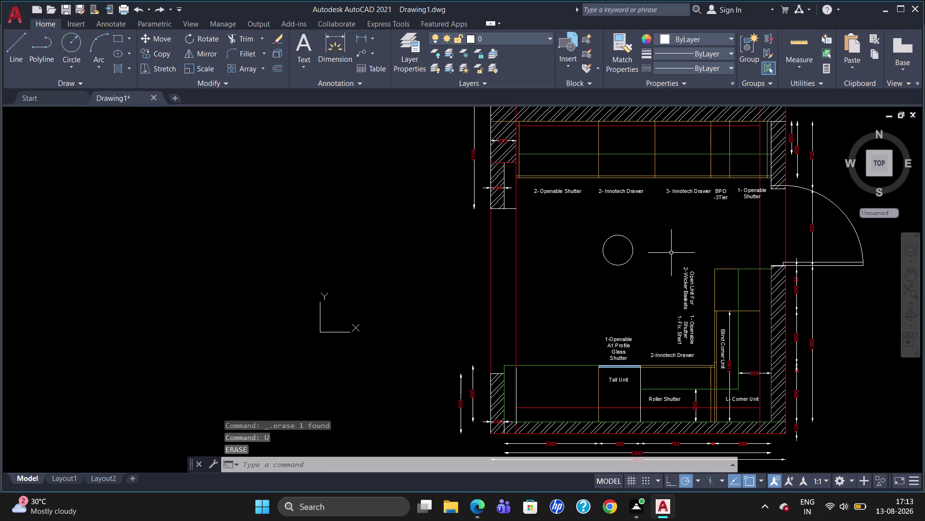
Start and cancel another line beside the circle, then delete the circle.
key(l)
key(Return)
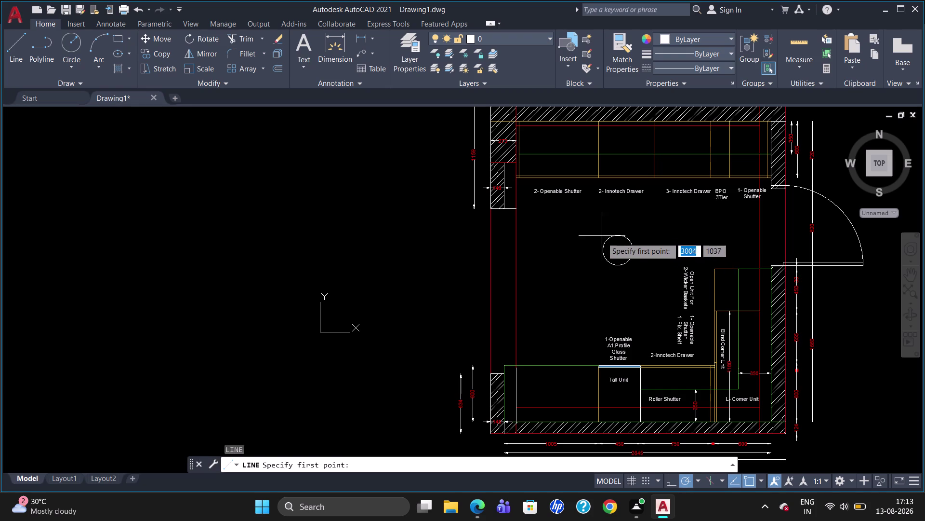
click(603, 253)
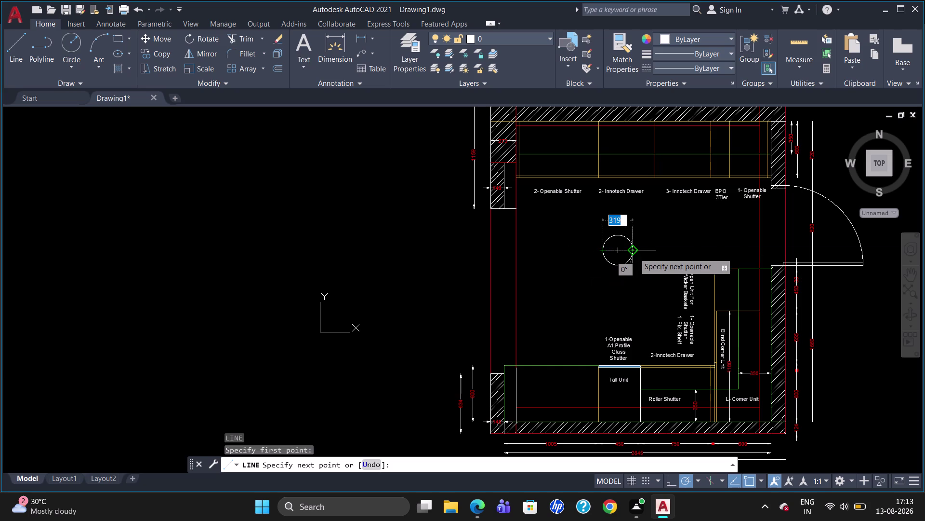
key(Escape)
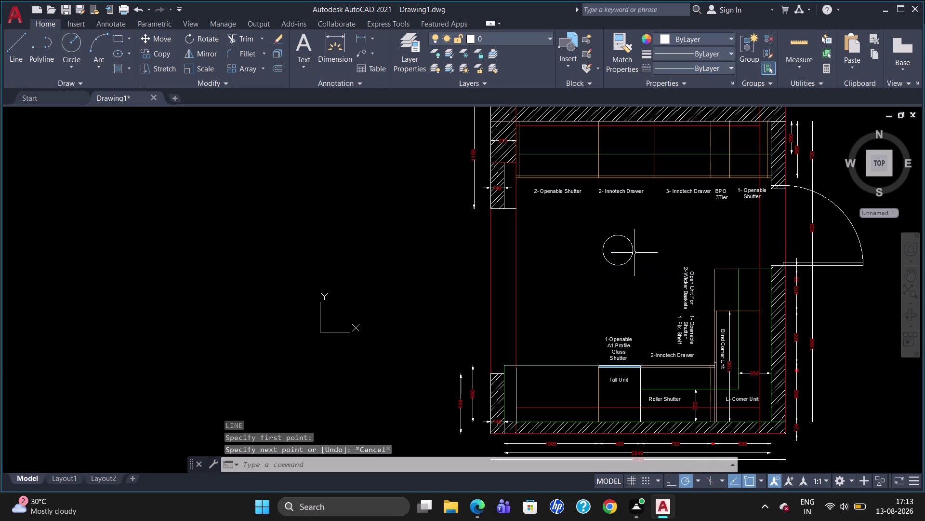
click(620, 236)
key(Delete)
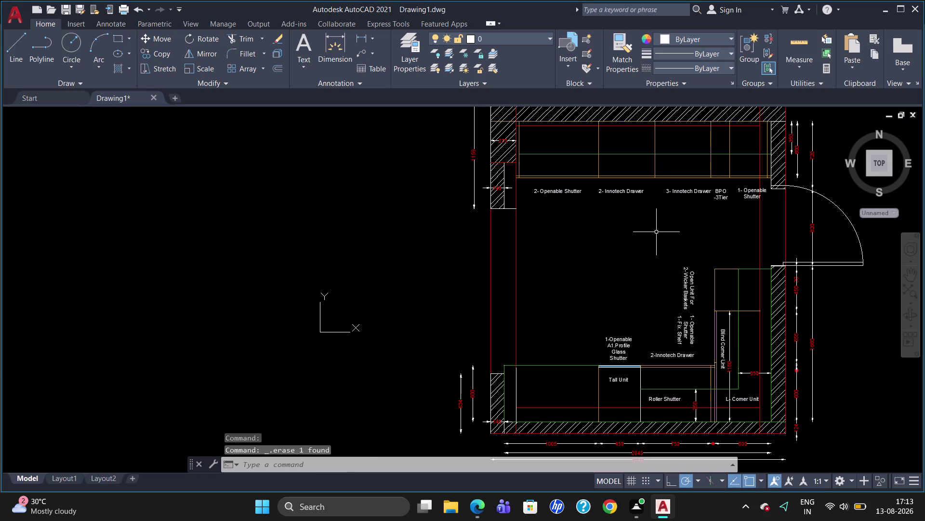
Draw a small square with REC in the open kitchen floor area.
text(rec)
key(Return)
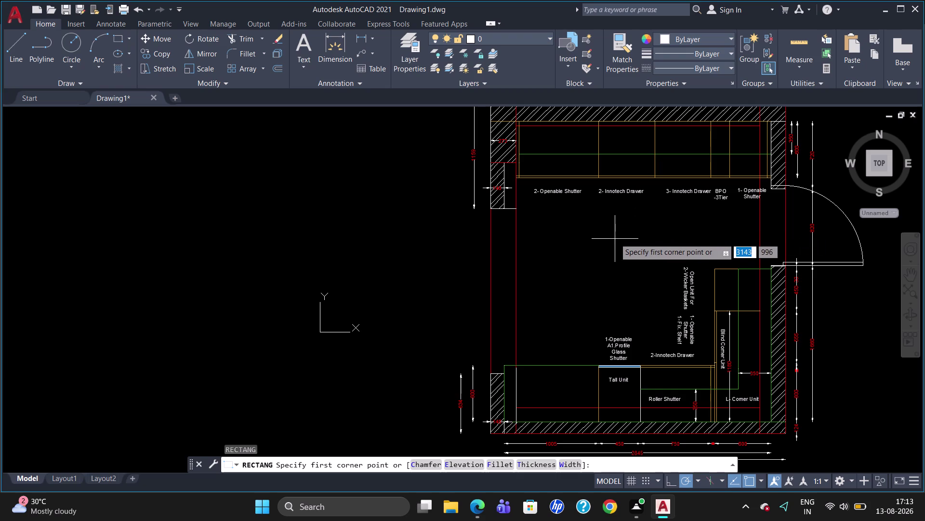
click(615, 238)
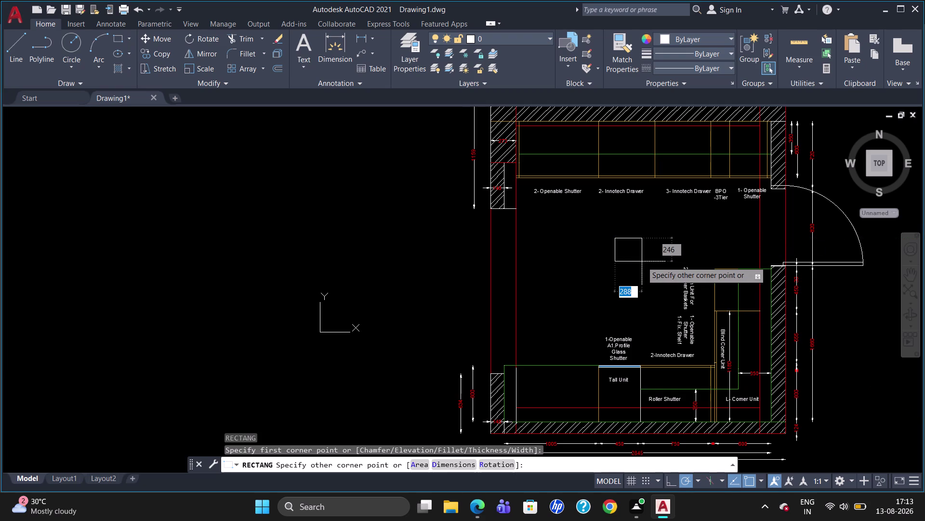
click(642, 261)
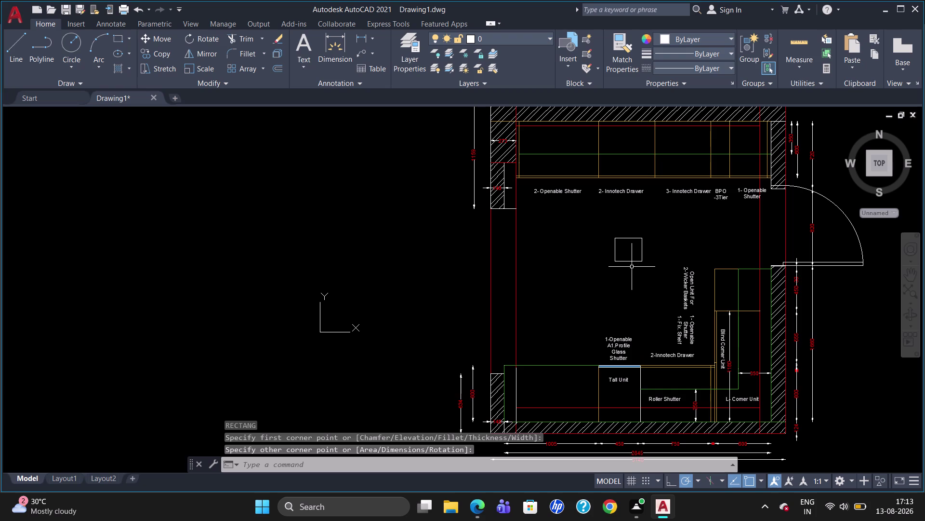
Draw a circle centred inside the square, sized to fit its edges.
key(c)
key(Return)
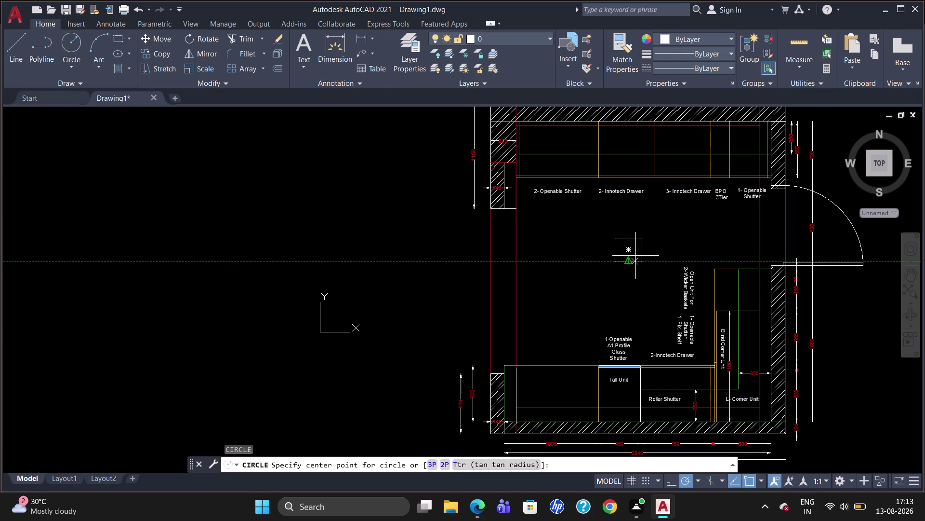
click(629, 250)
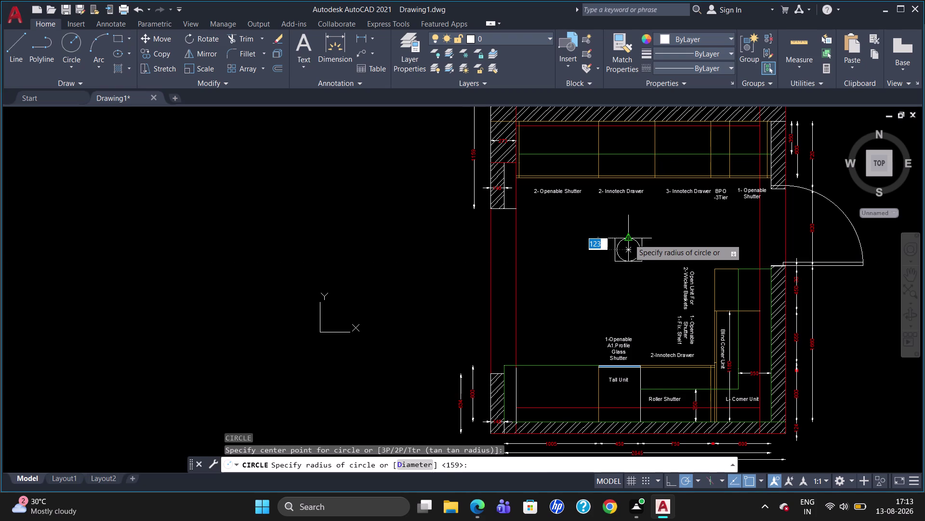
click(629, 237)
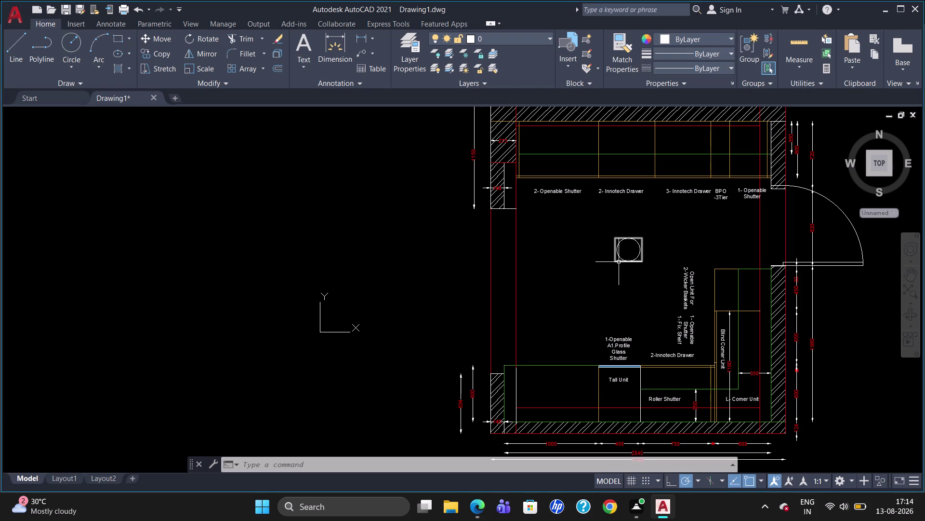
scroll(up, 3)
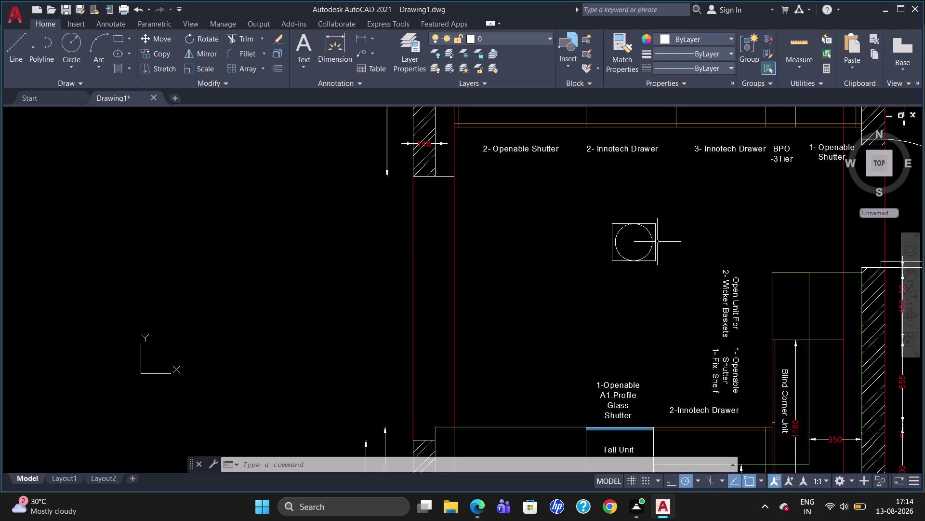
Delete and redraw the inner circle, then erase both the square and circle.
click(655, 241)
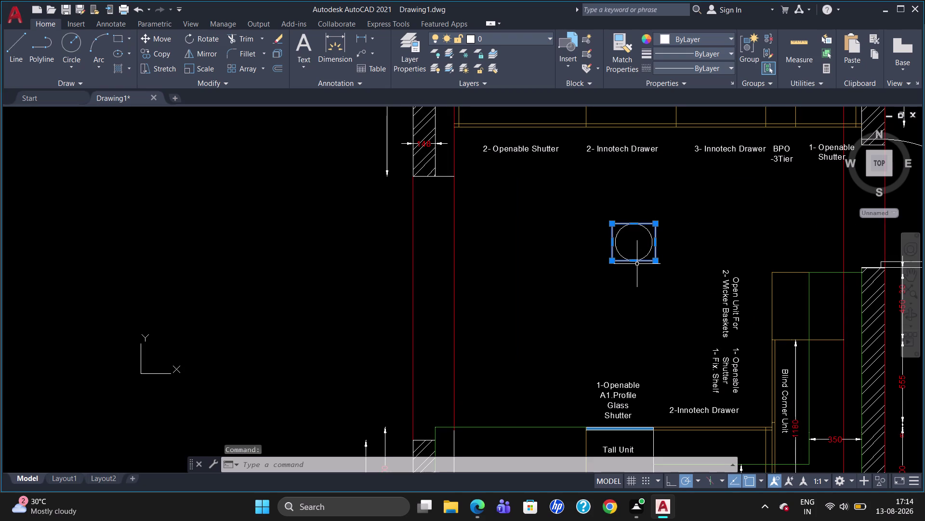
key(Escape)
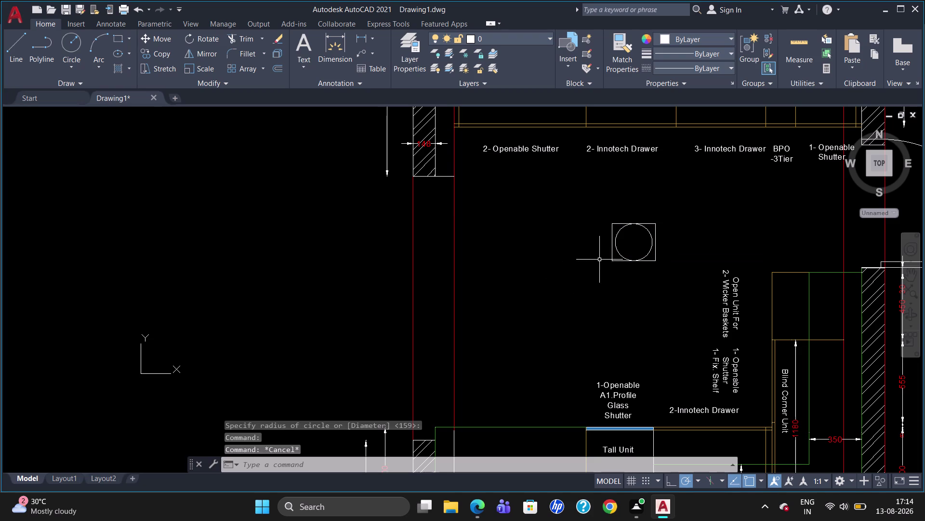
click(621, 227)
key(Delete)
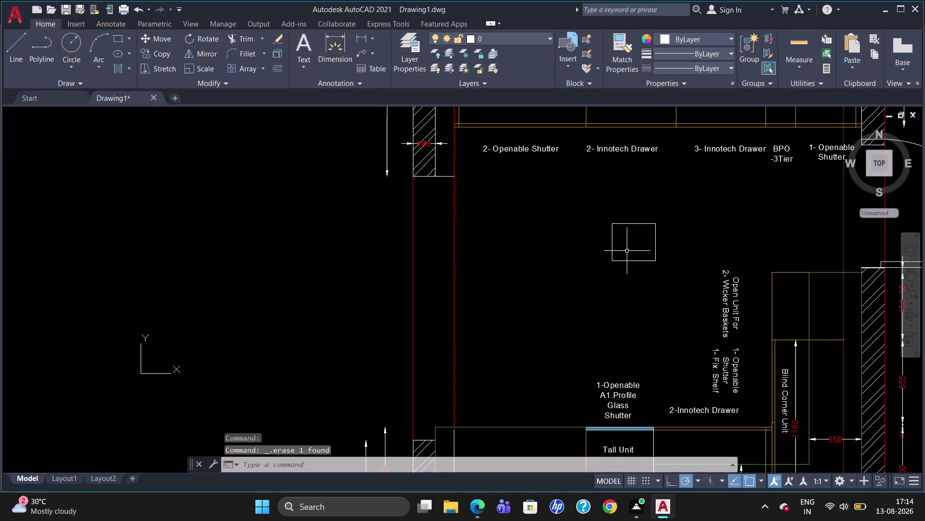
key(c)
key(Return)
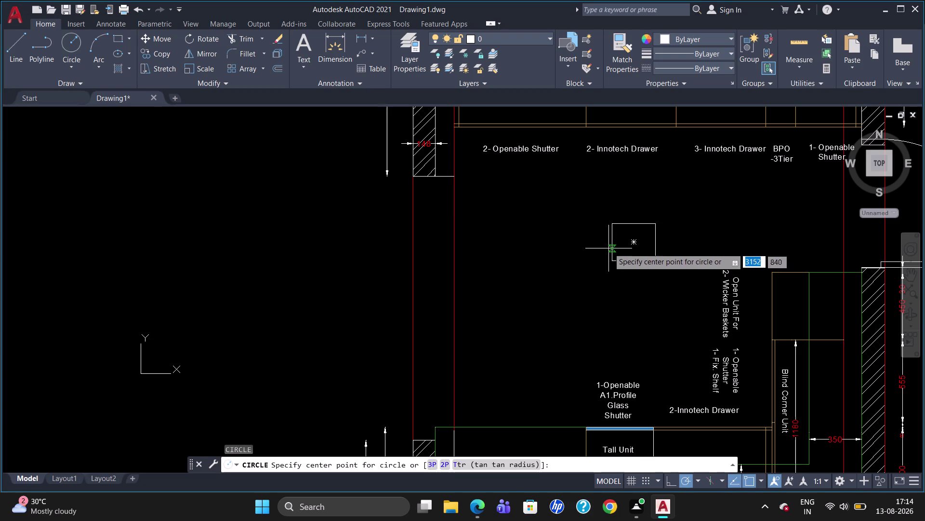
click(634, 243)
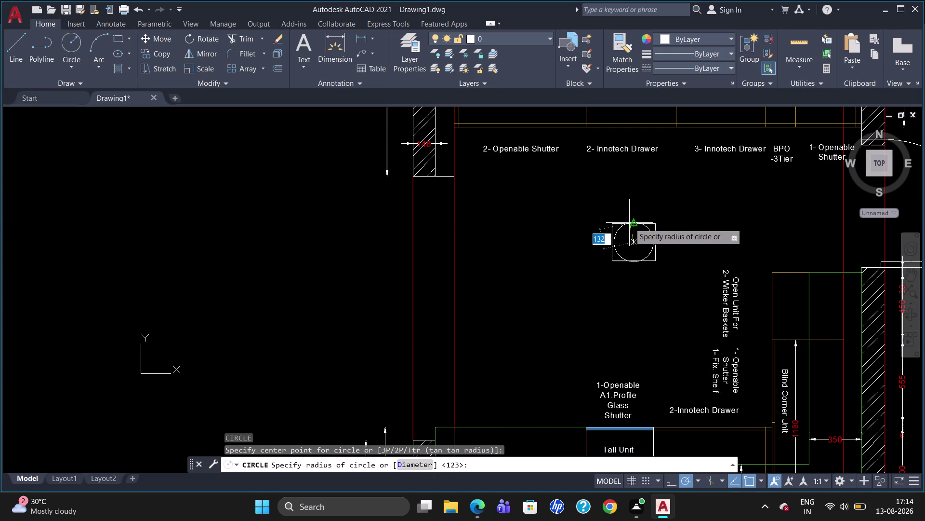
click(630, 223)
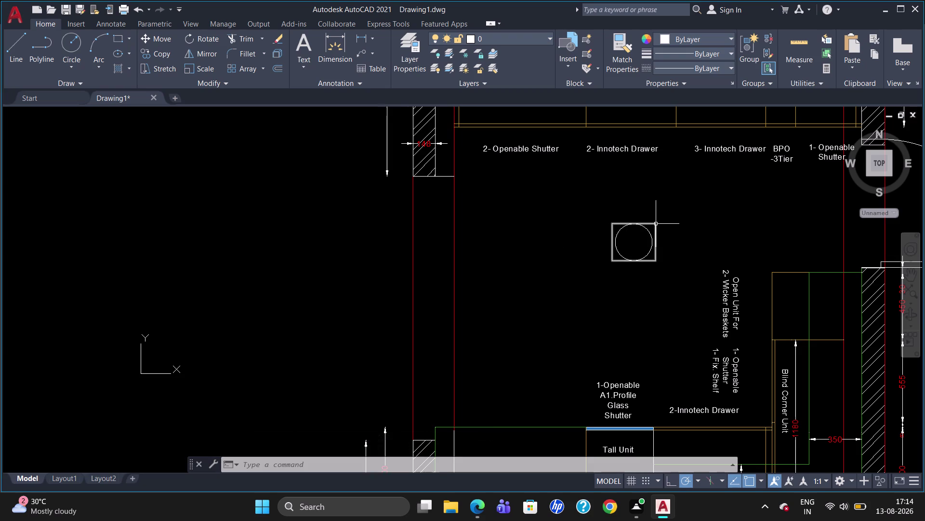
click(619, 233)
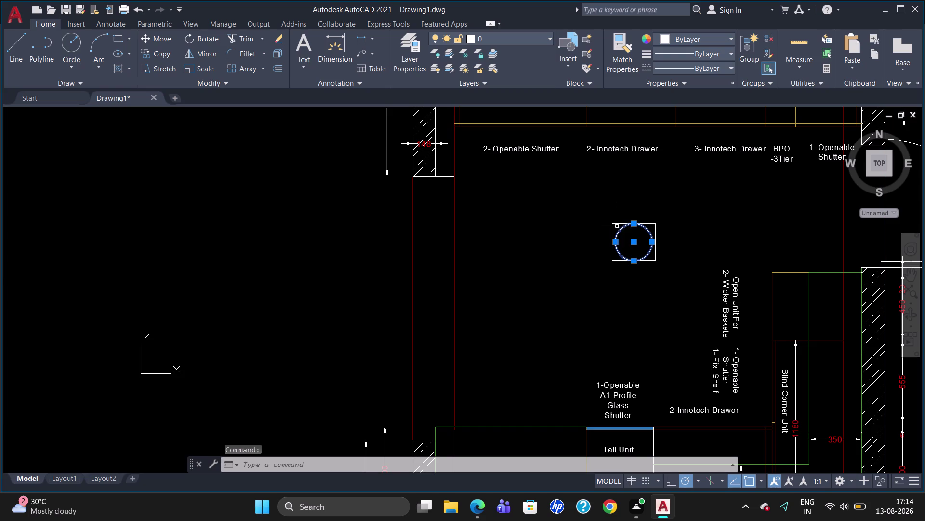
click(617, 224)
key(Delete)
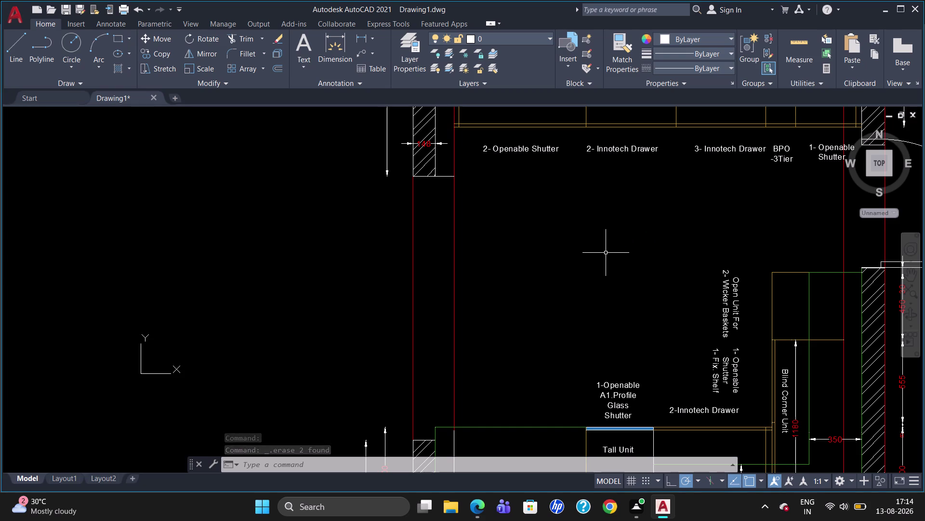
Draw a rectangle with 4 by 4 typed dimensions, then delete it.
text(rec)
key(Return)
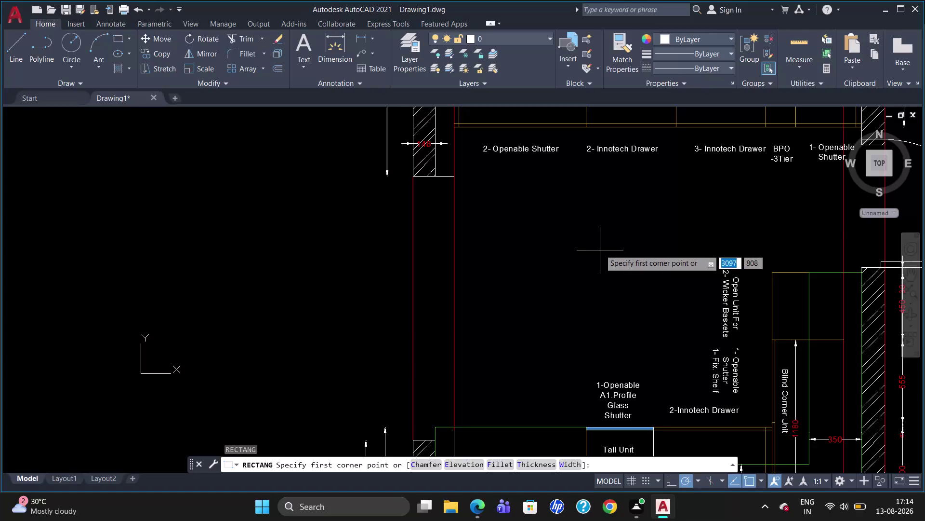
click(615, 227)
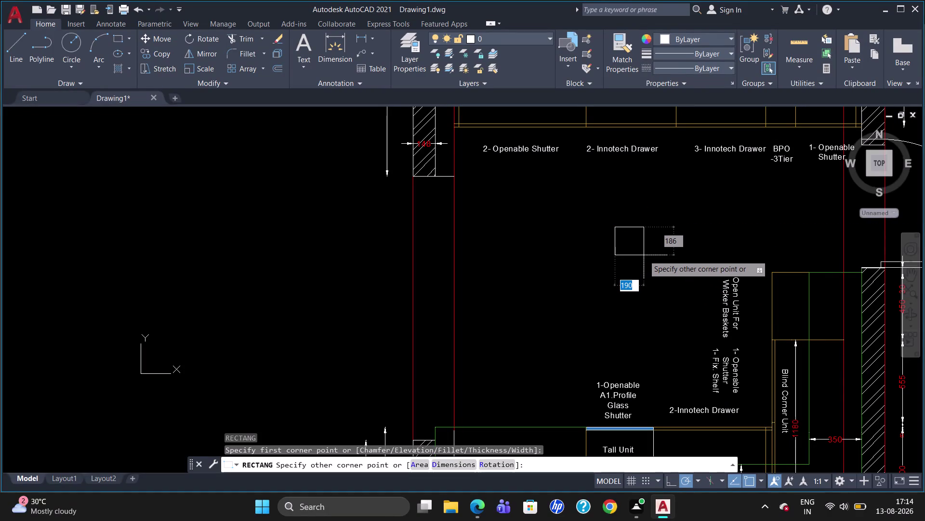
key(4)
key(Tab)
key(4)
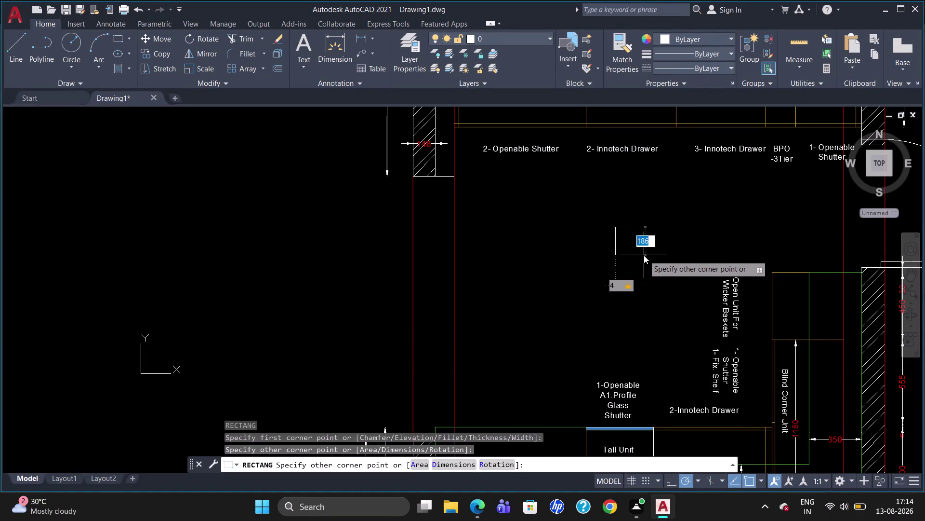
key(Return)
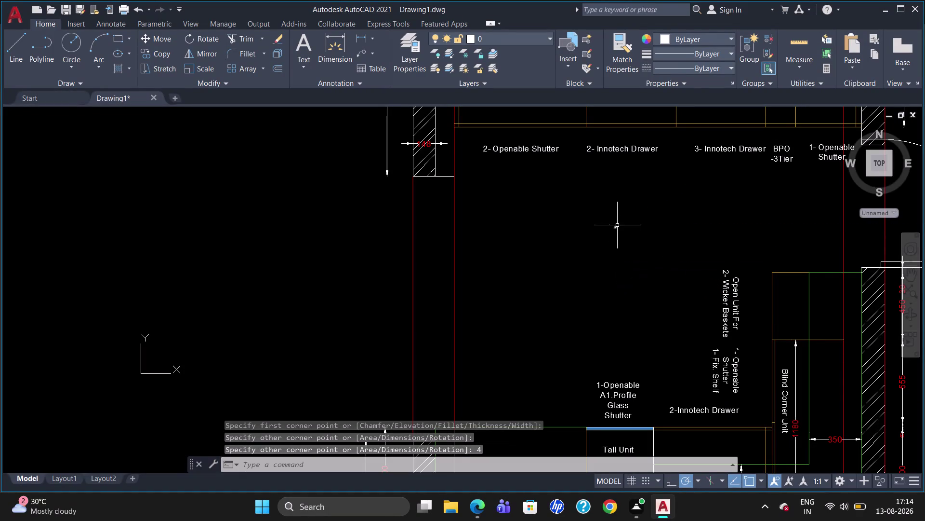
click(617, 225)
click(616, 223)
click(615, 227)
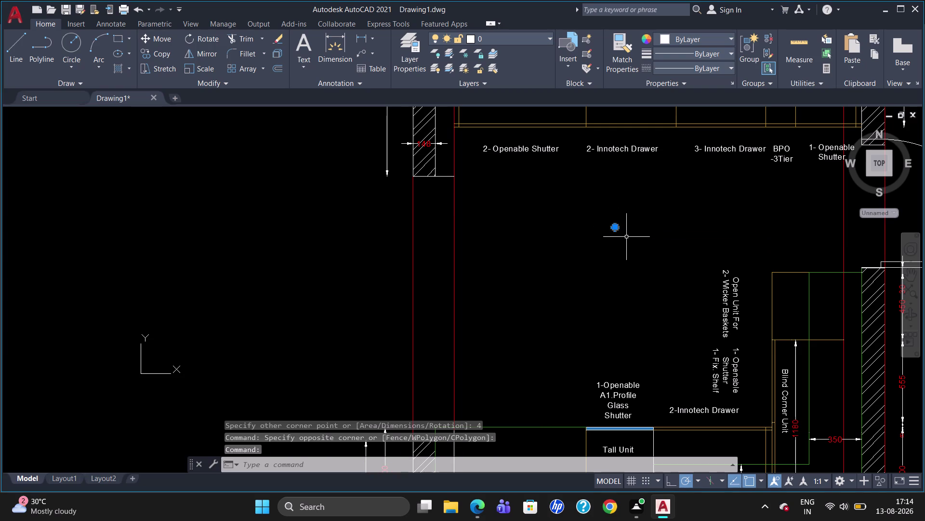
key(Delete)
Draw a new small square above the Tall Unit and select it.
text(rec)
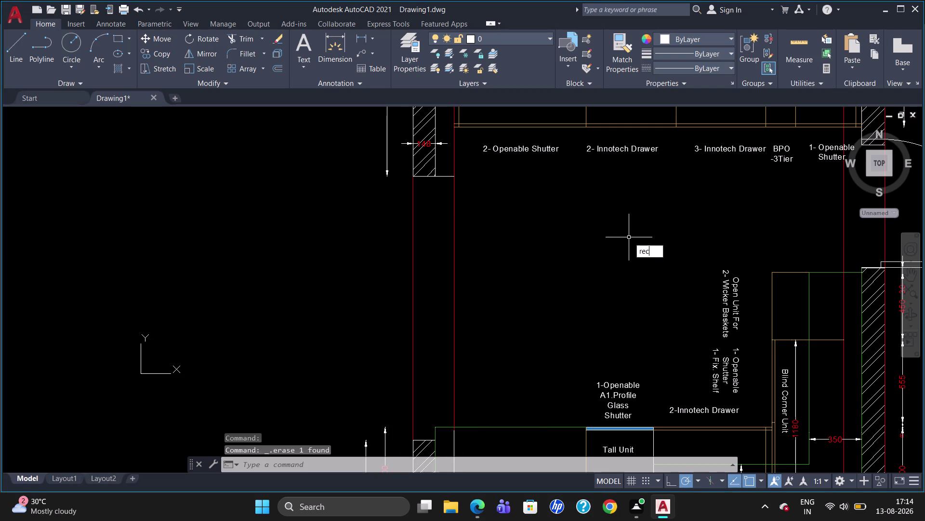
key(Return)
click(620, 224)
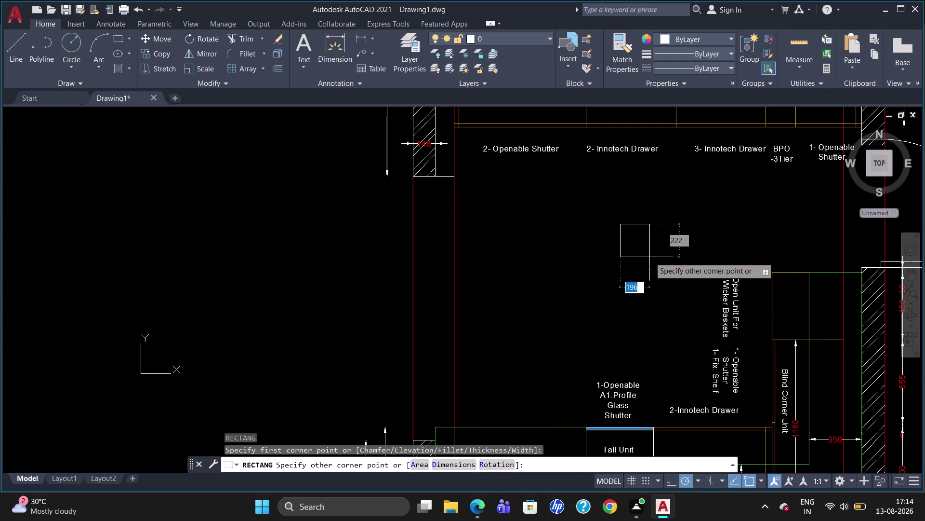
click(650, 253)
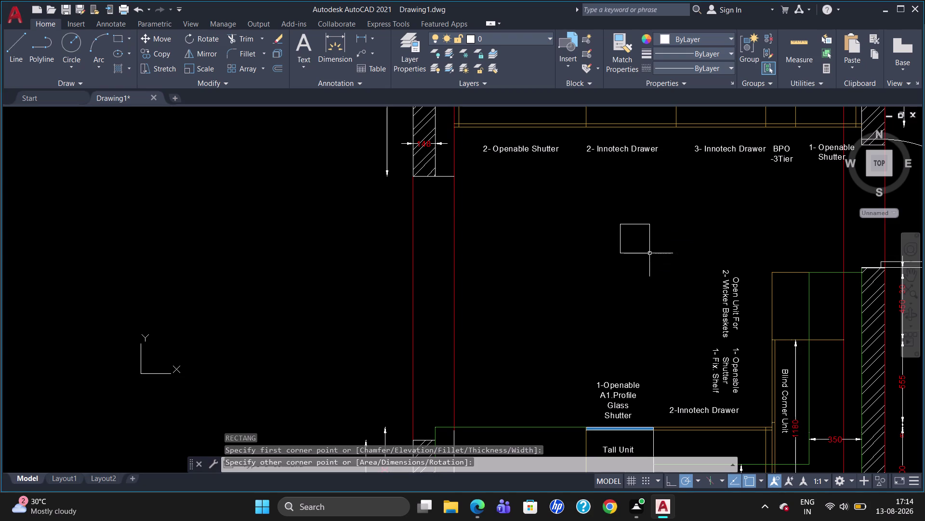
click(627, 252)
right_drag(627, 252, 624, 257)
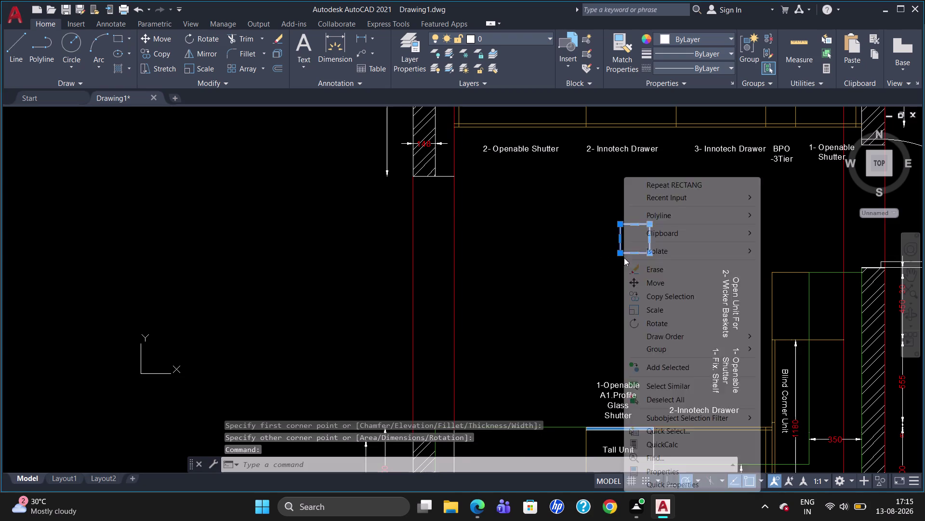
Review the selected square's values in the Properties palette.
click(670, 466)
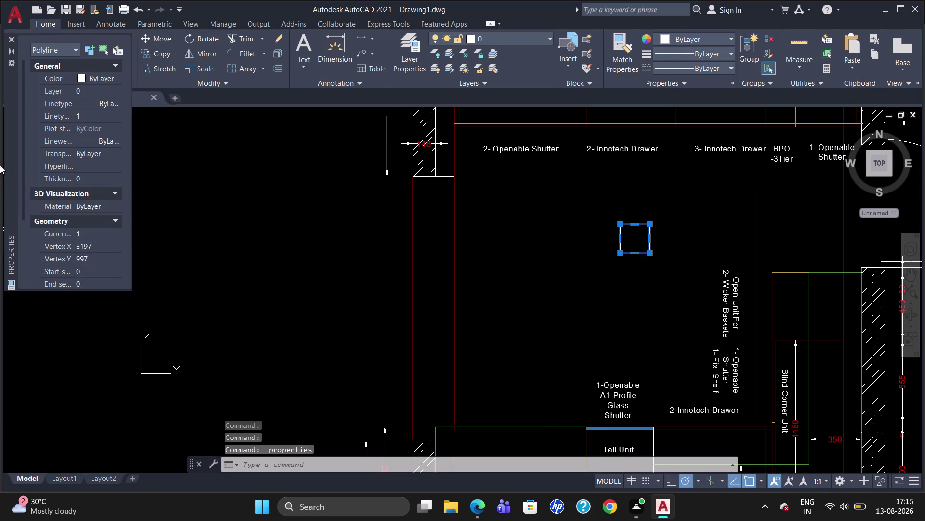
scroll(down, 3)
scroll(down, 3)
scroll(down, 3)
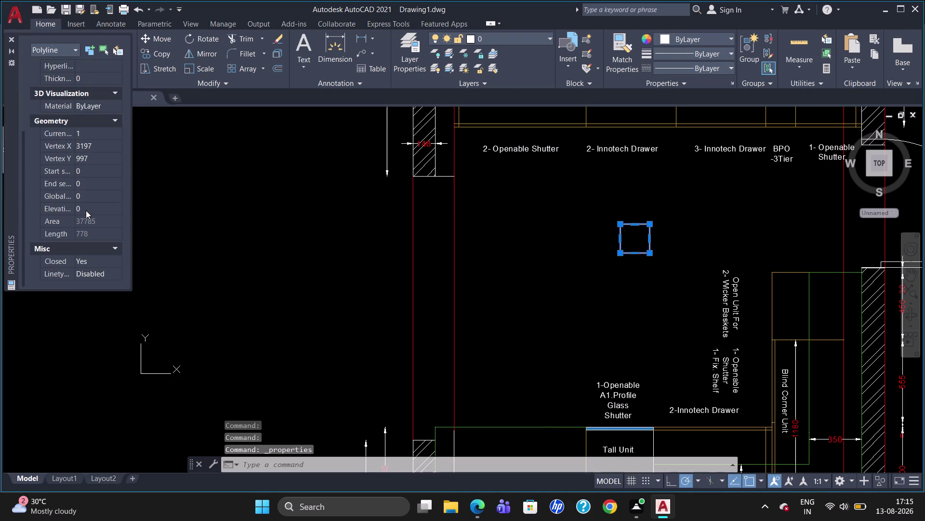
scroll(down, 3)
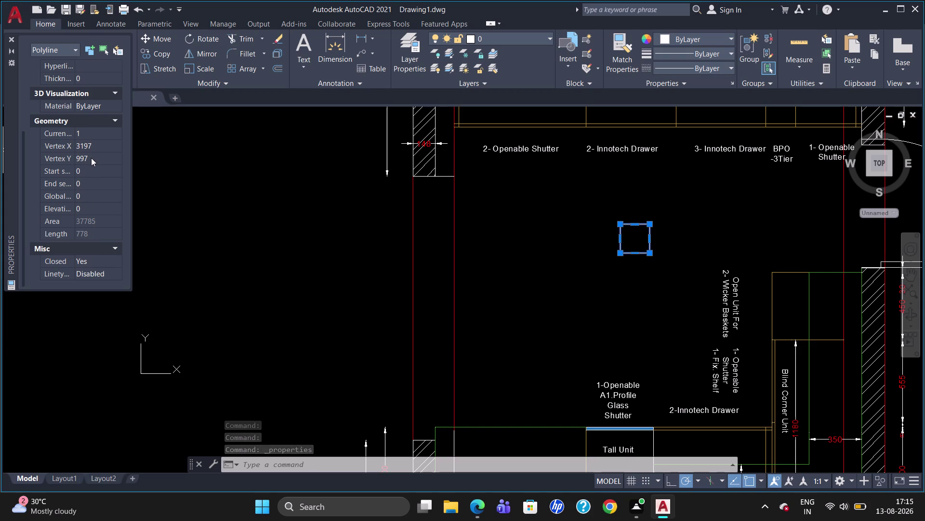
scroll(up, 3)
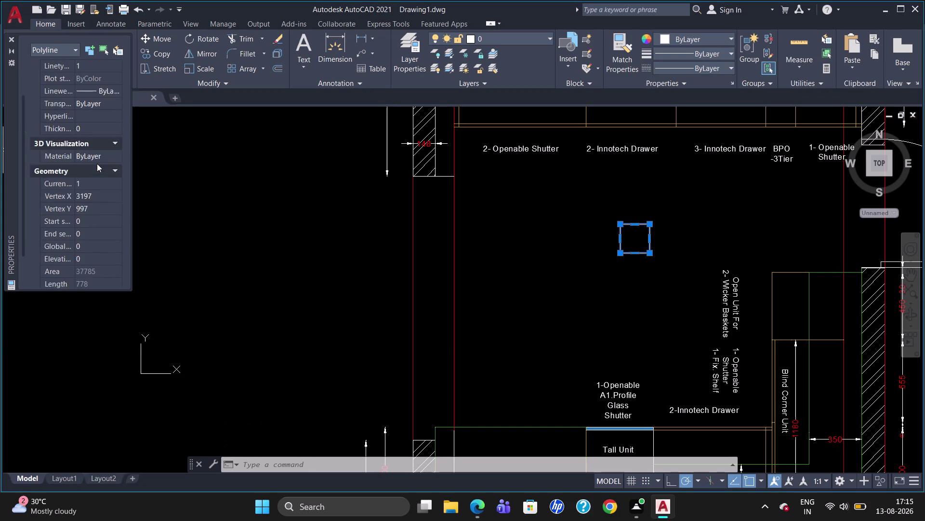
scroll(up, 3)
scroll(up, 3)
scroll(down, 3)
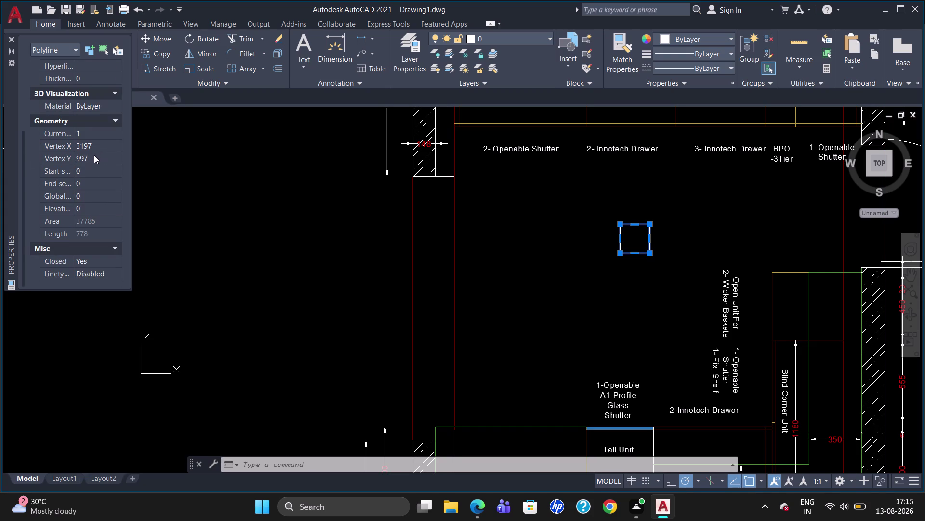
scroll(down, 3)
scroll(down, 3)
scroll(down, 3)
scroll(up, 3)
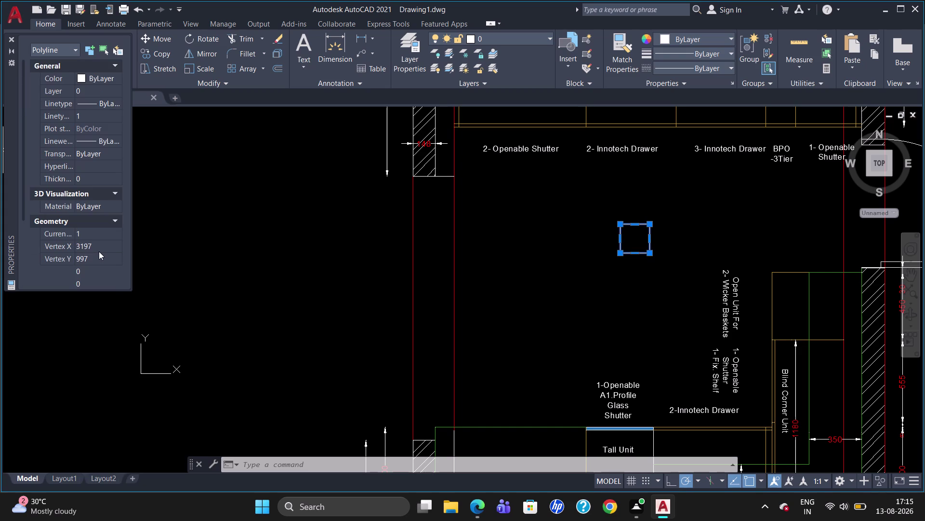
scroll(up, 3)
Draw a circle centred in the square with radius to its top edge.
key(Escape)
key(c)
key(Return)
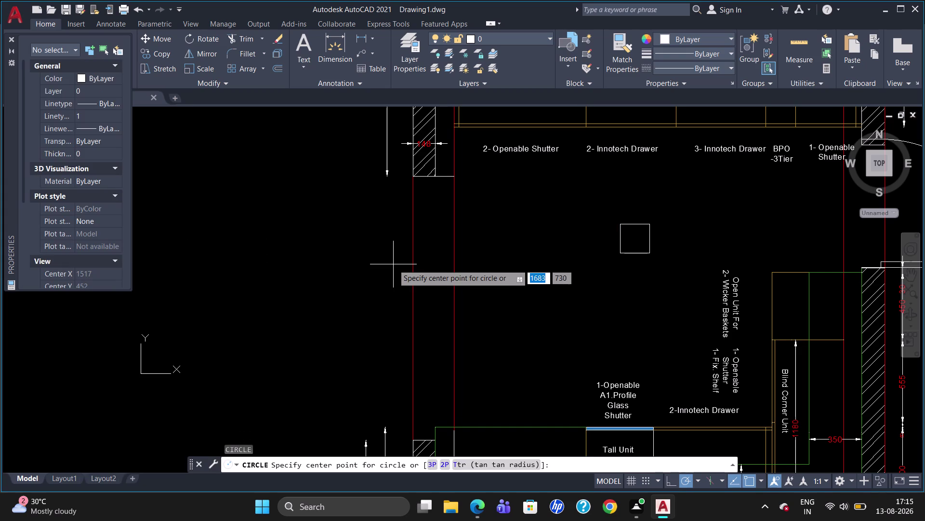
click(637, 241)
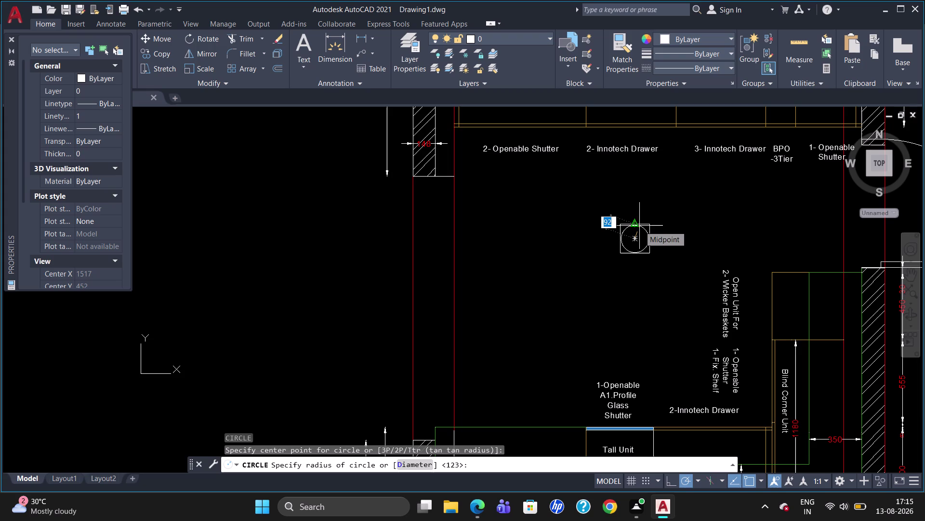
click(639, 226)
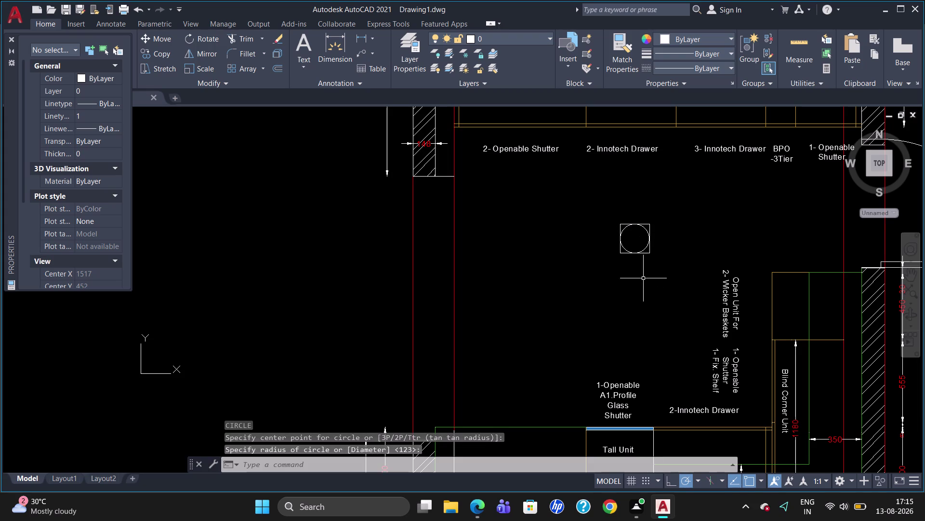
click(12, 36)
click(129, 68)
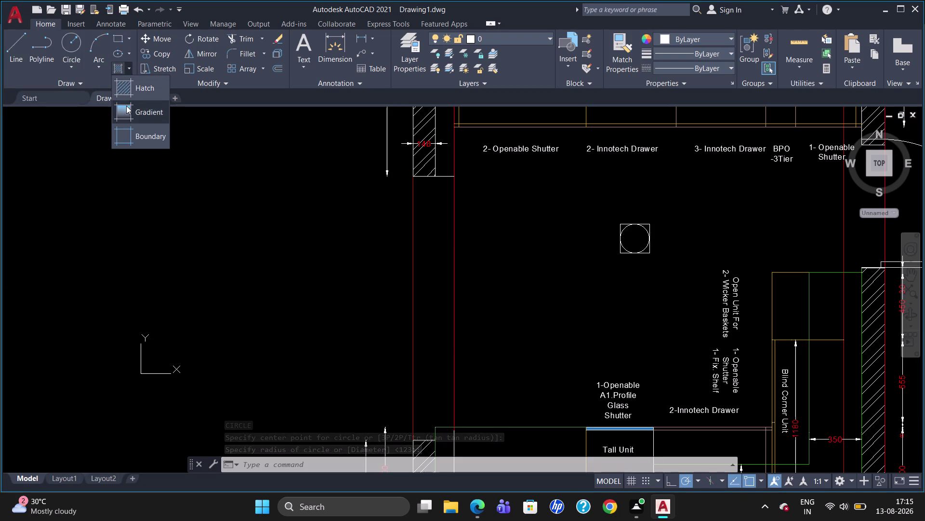
Select the SOLID hatch pattern and pick inside the circle.
click(133, 90)
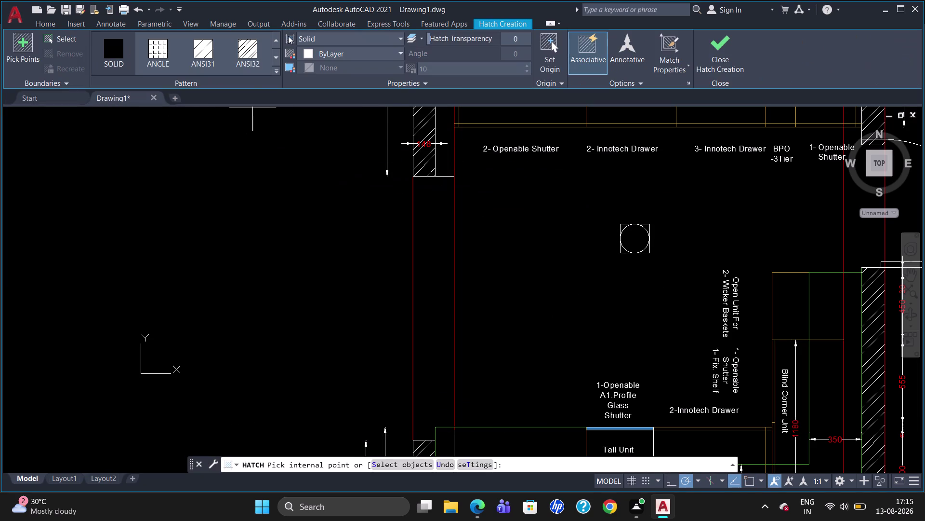
click(345, 37)
click(342, 48)
click(625, 226)
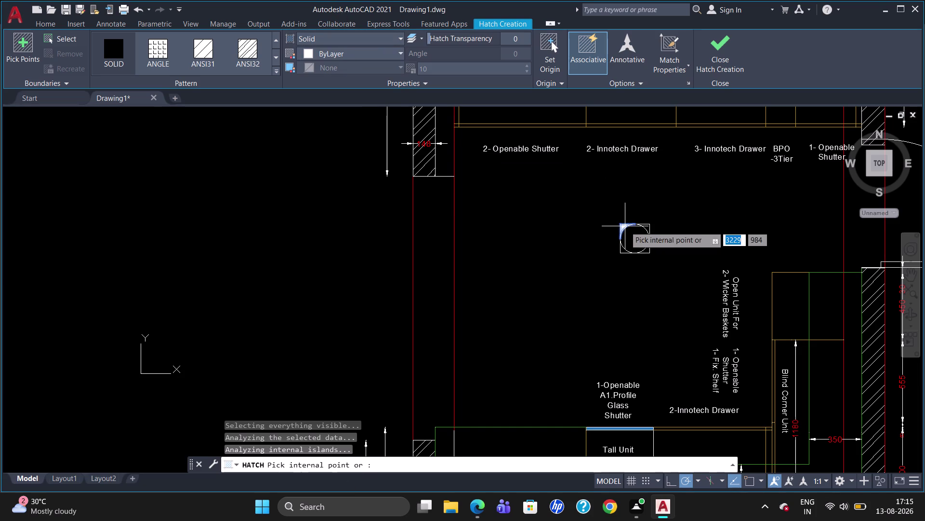
click(648, 227)
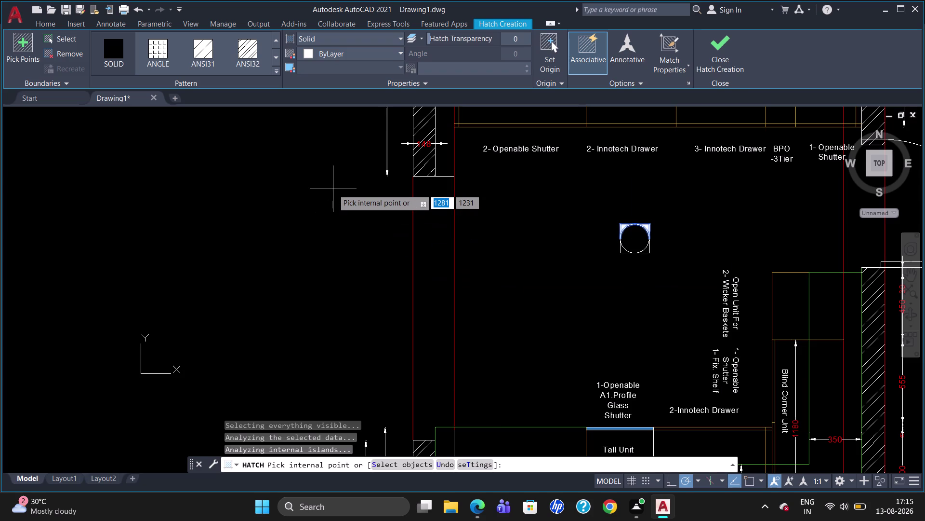
key(Escape)
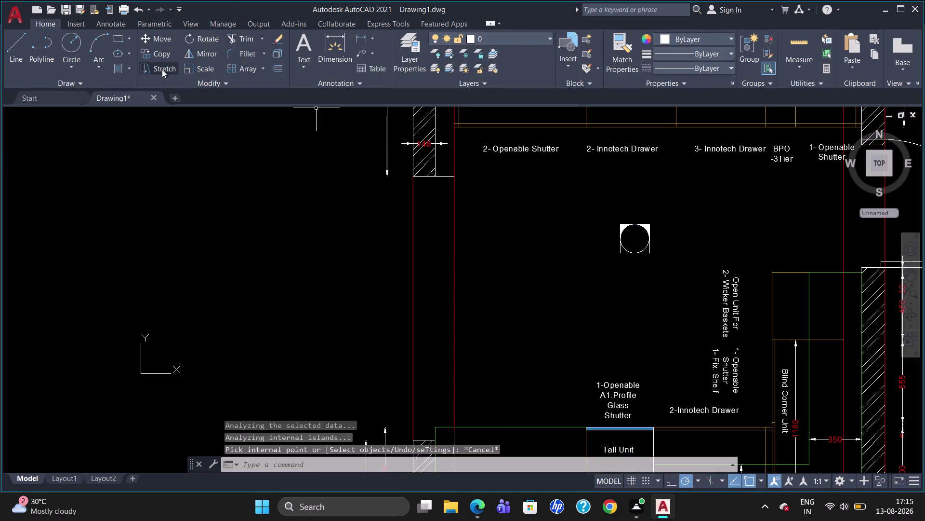
Repeat the hatch, picking inside the circle again to complete the solid fill.
click(121, 67)
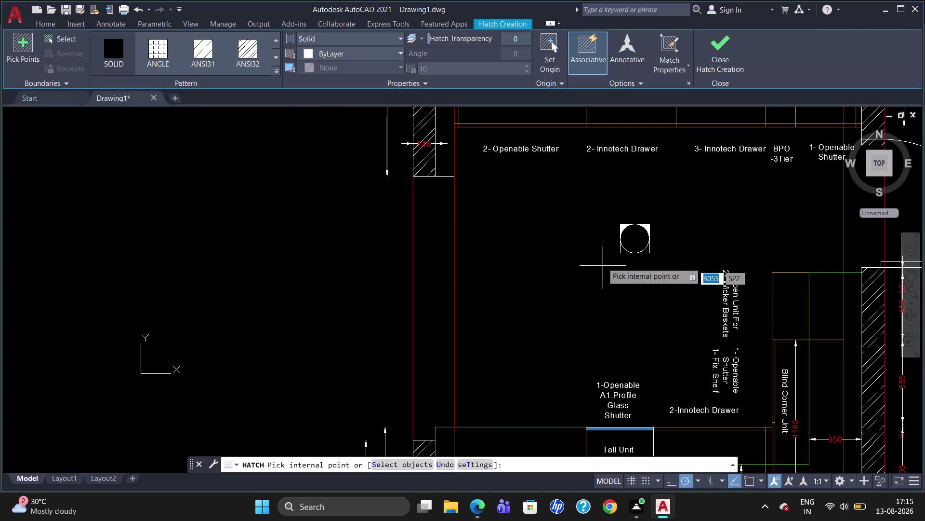
click(624, 251)
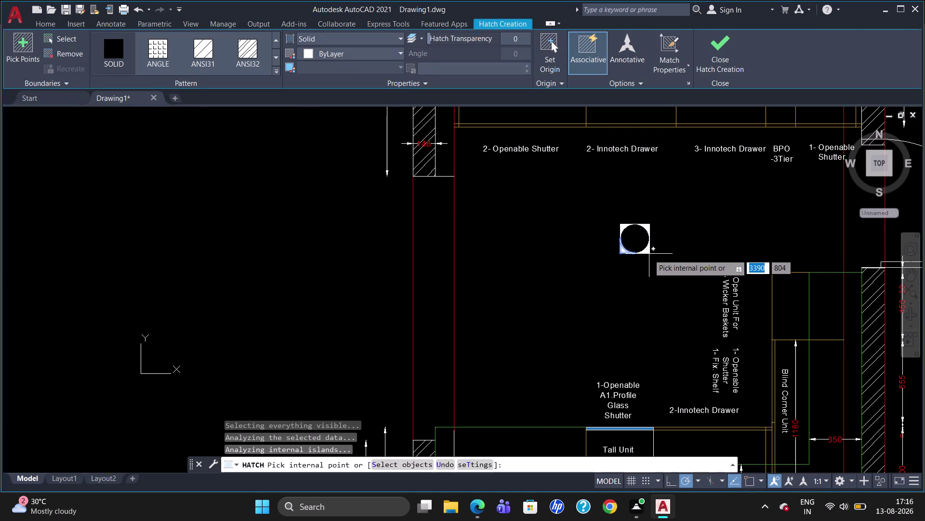
click(648, 249)
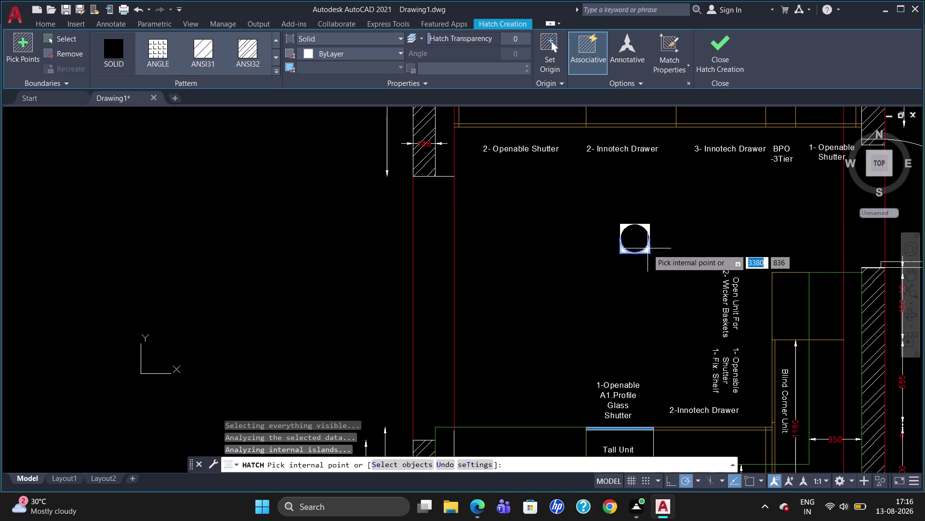
key(Escape)
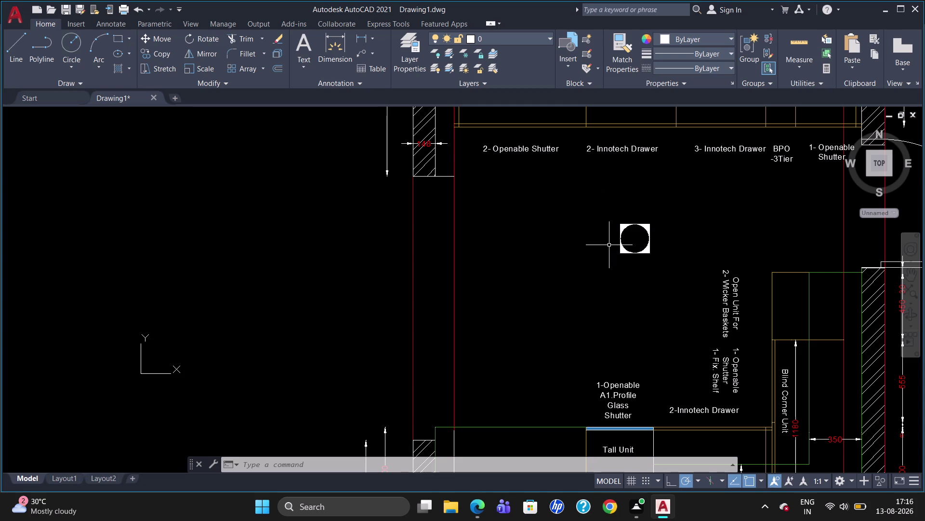
click(667, 245)
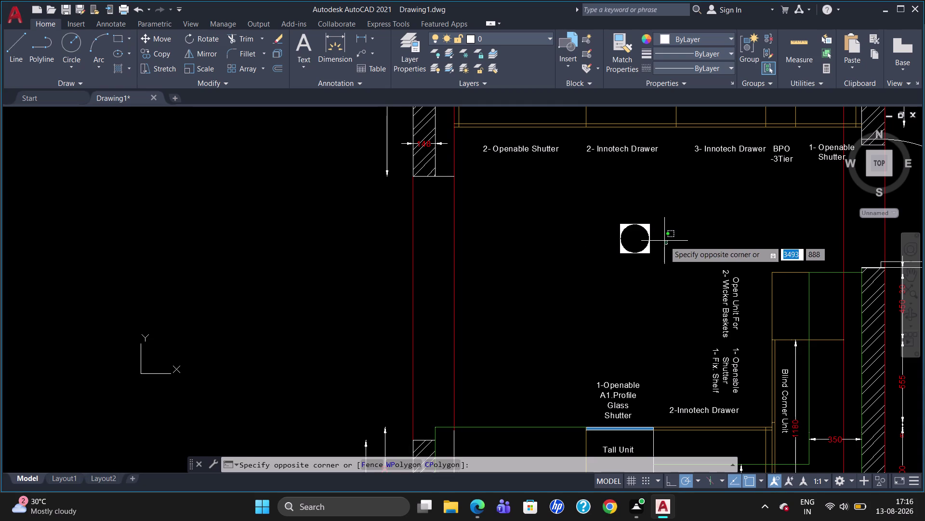
key(Escape)
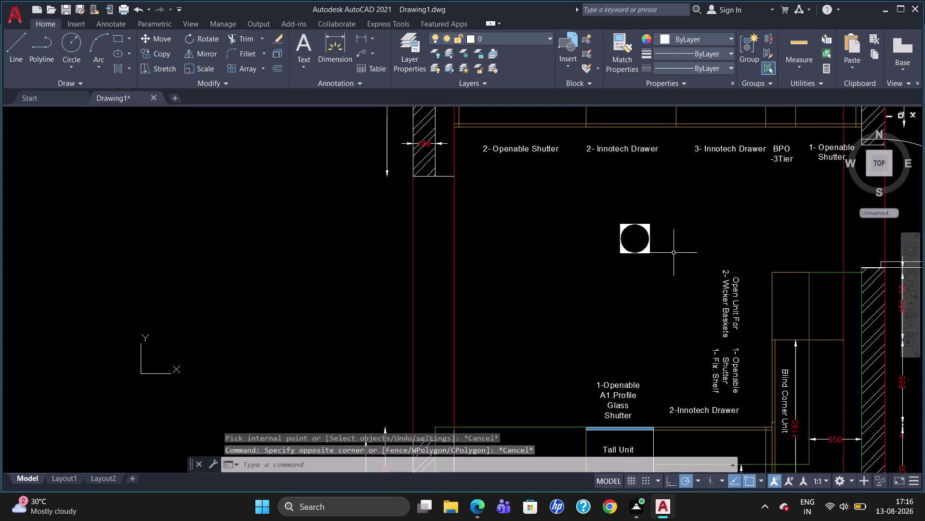
drag(682, 258, 573, 302)
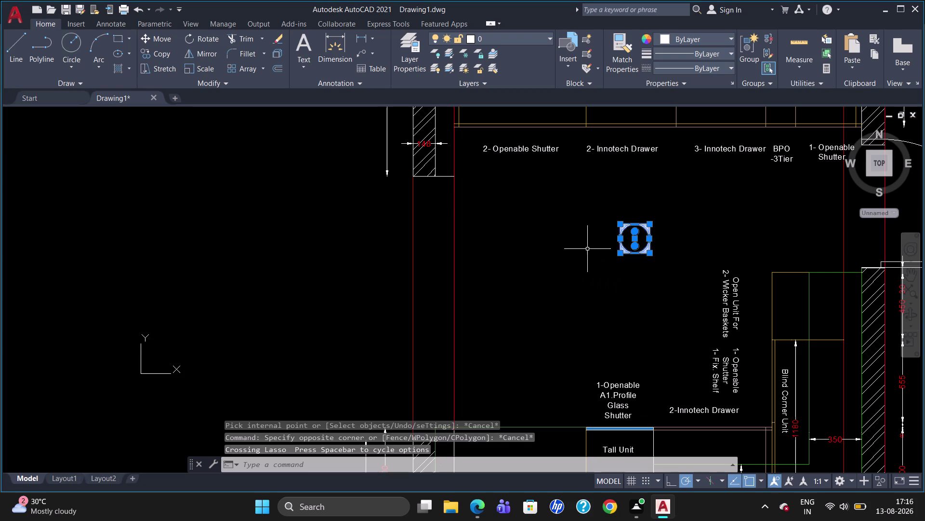
click(742, 49)
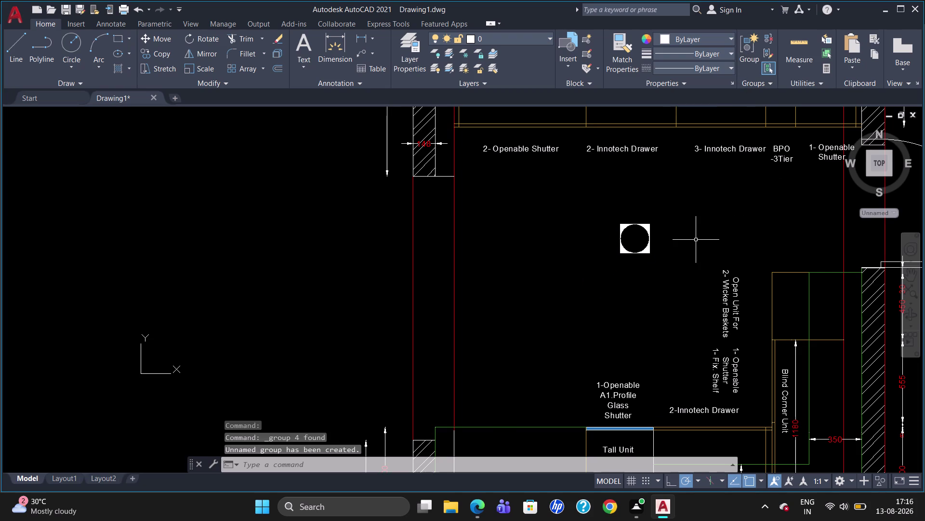
text(ro)
key(Return)
click(653, 232)
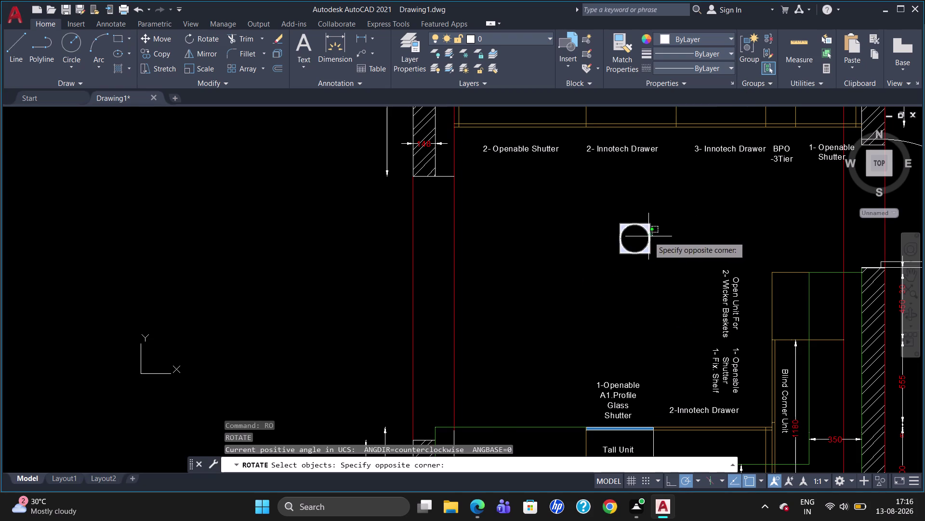
click(649, 236)
key(Return)
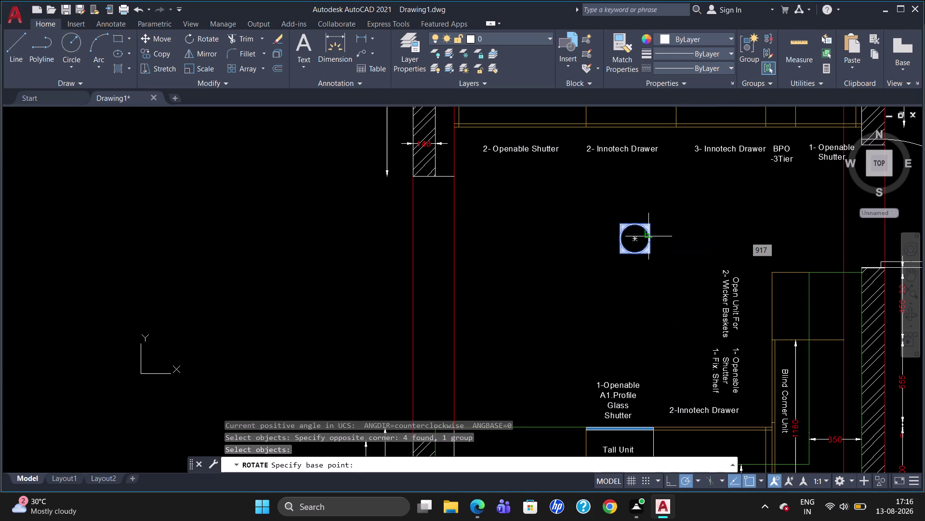
click(649, 224)
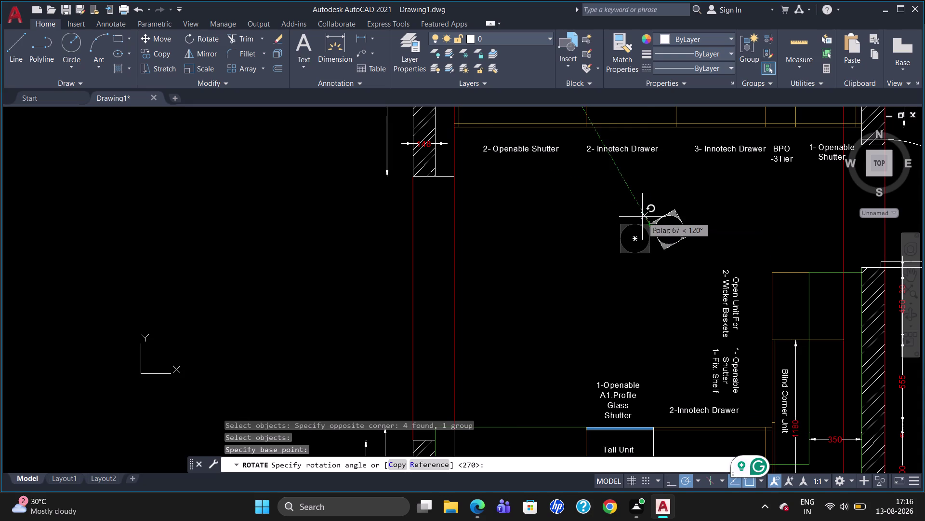
click(619, 295)
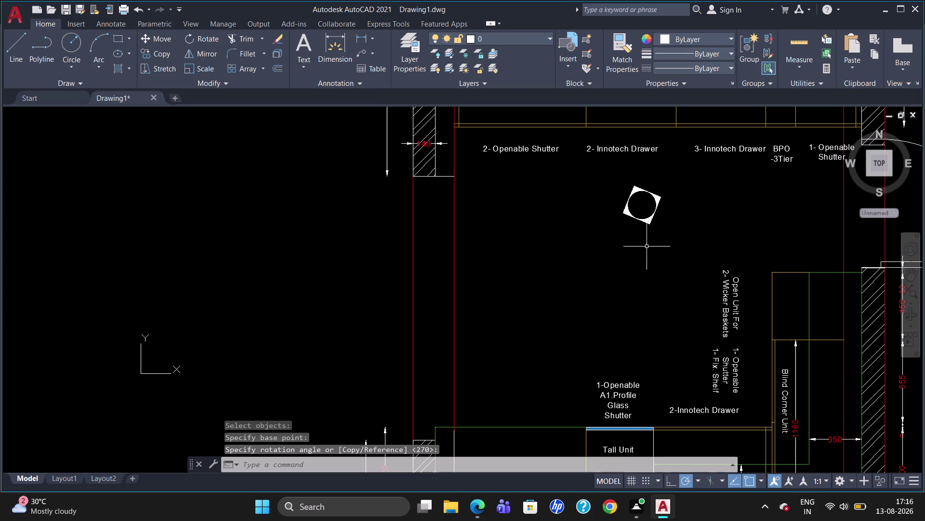
click(649, 226)
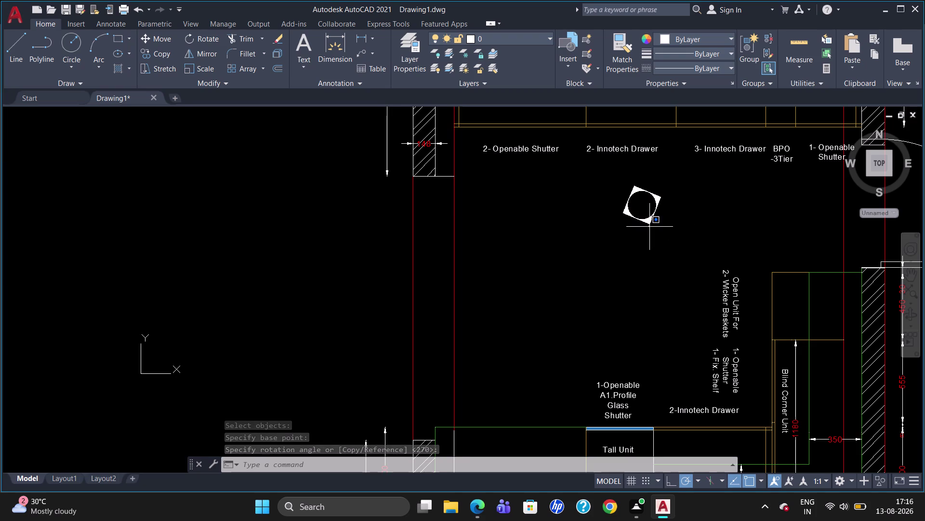
click(670, 212)
drag(670, 211, 617, 219)
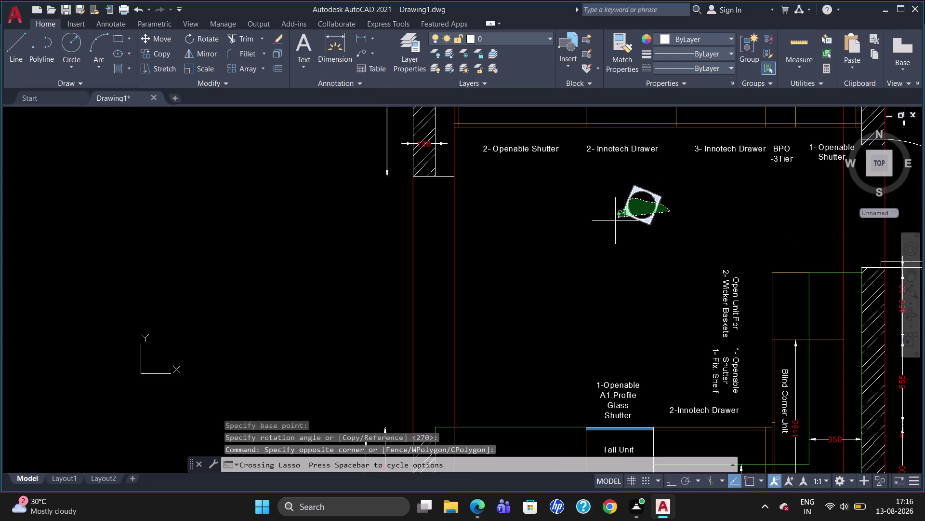
drag(617, 218, 611, 229)
text(ro)
key(Return)
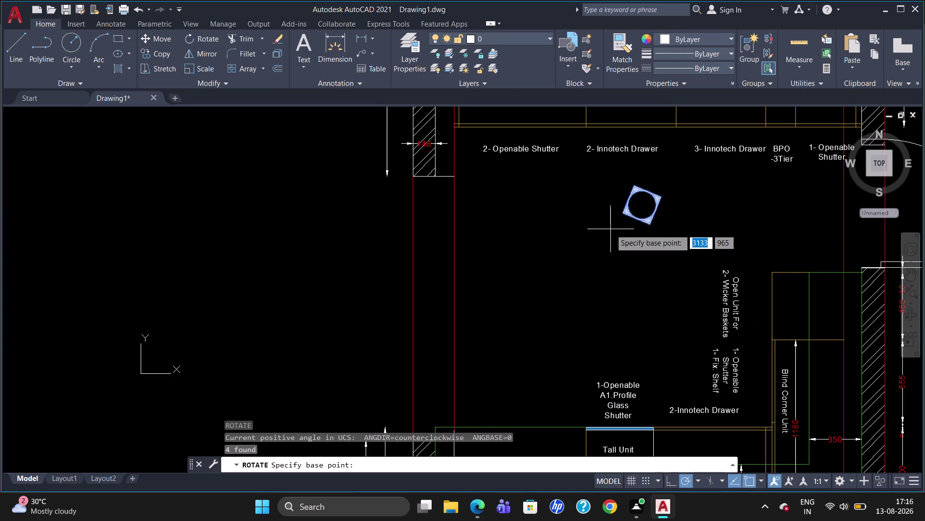
click(645, 199)
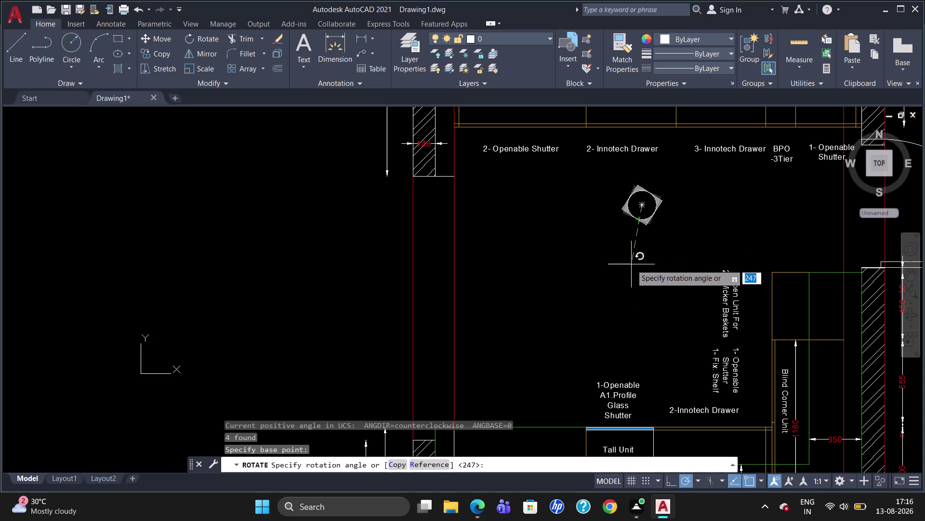
text(9)
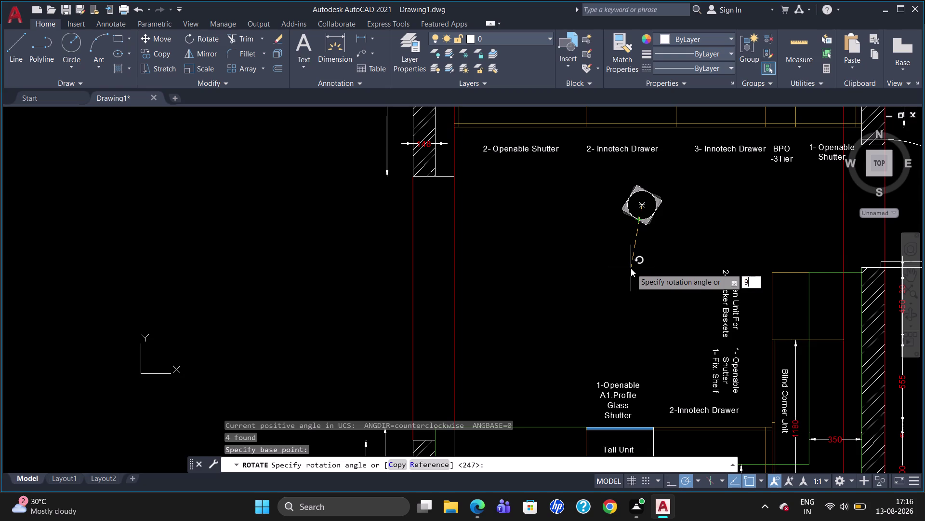
text(0)
key(Return)
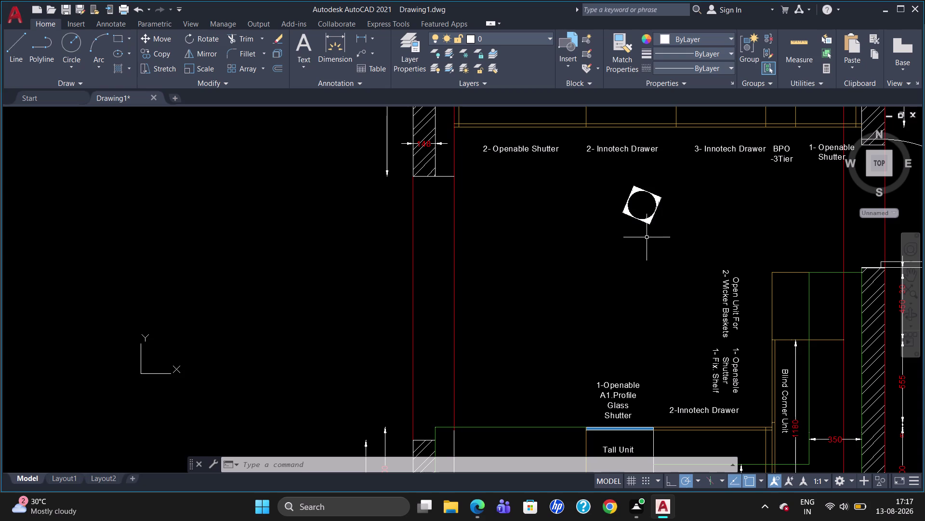
click(650, 221)
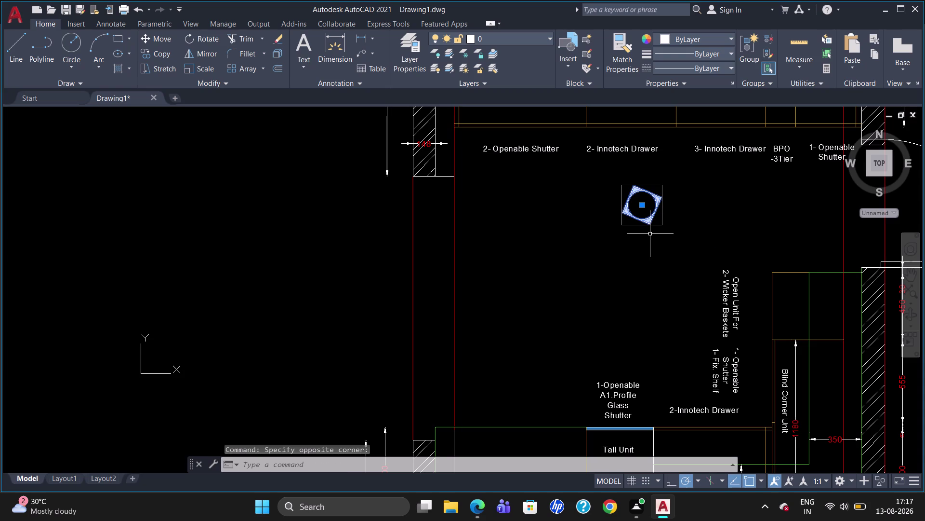
key(Escape)
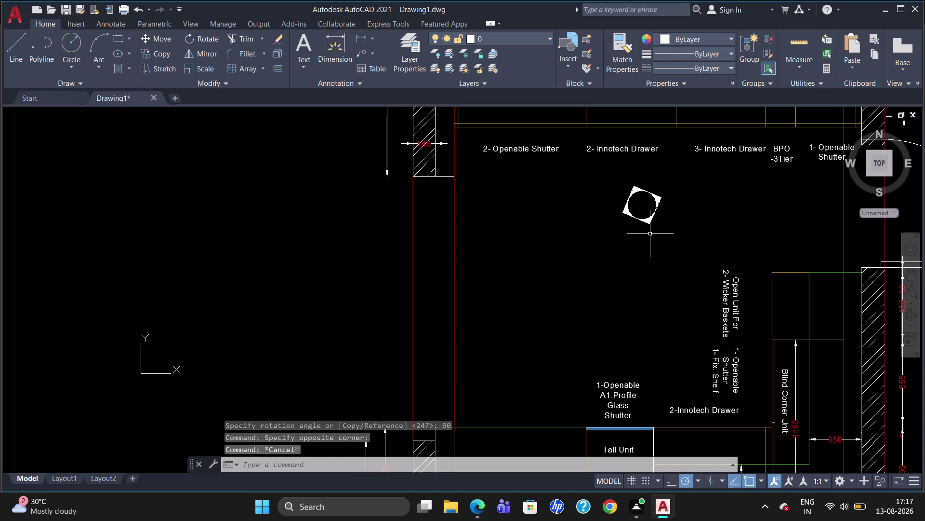
key(u)
key(Return)
key(u)
key(Return)
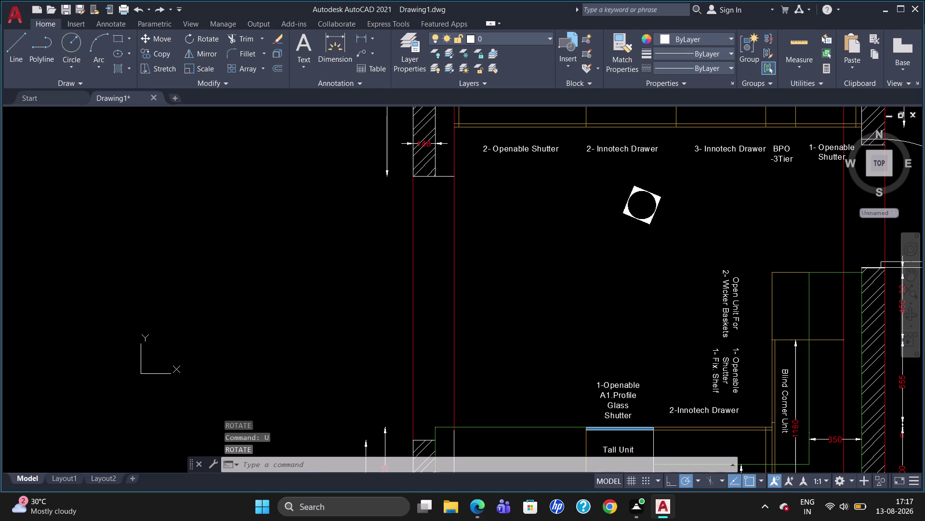
key(u)
key(Escape)
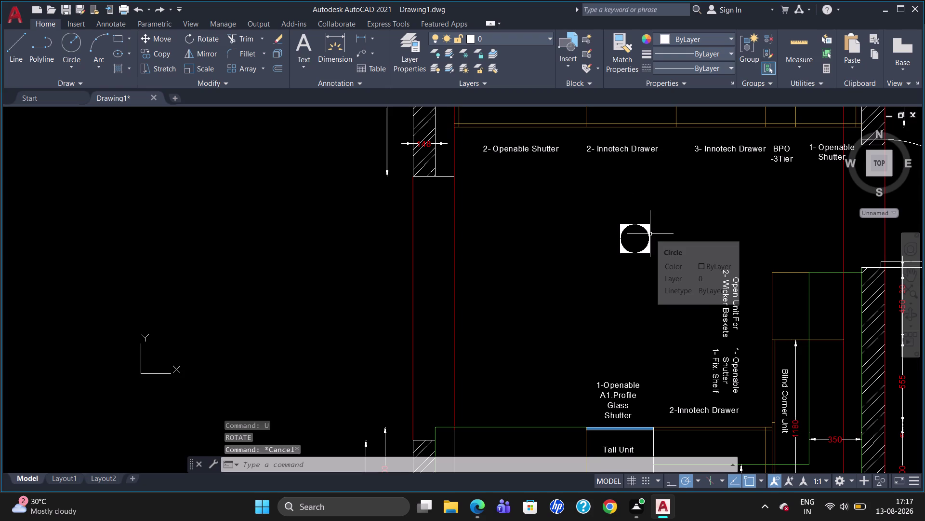
drag(665, 245, 554, 273)
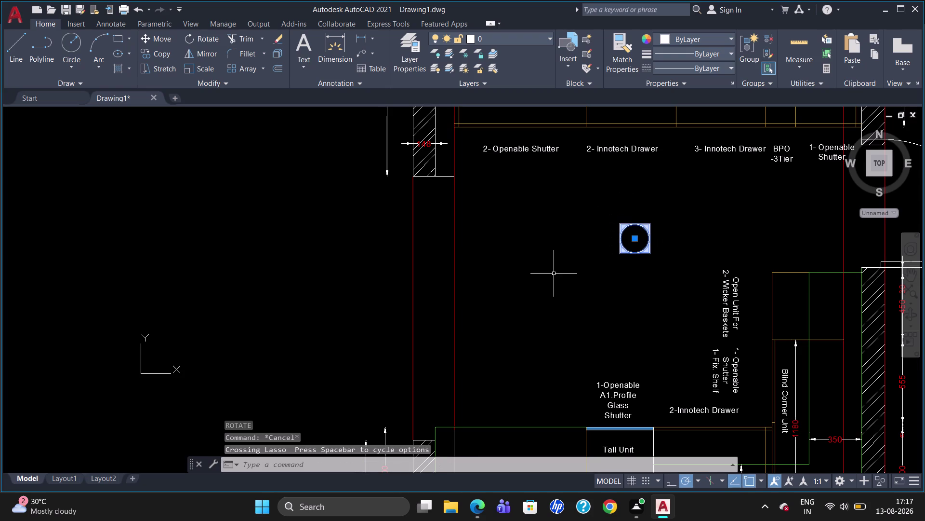
Rotate the symbol 45° about the circle's centre so it becomes a diamond.
text(ro)
key(Return)
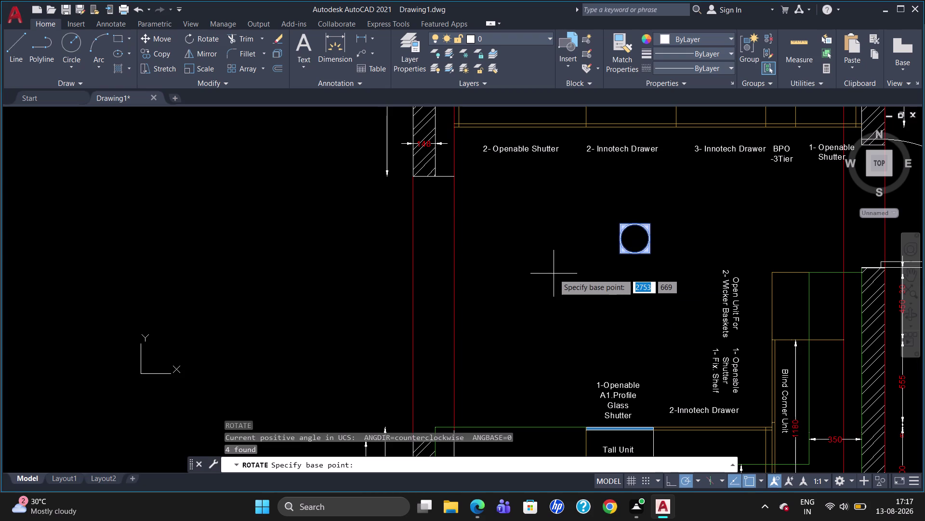
click(633, 237)
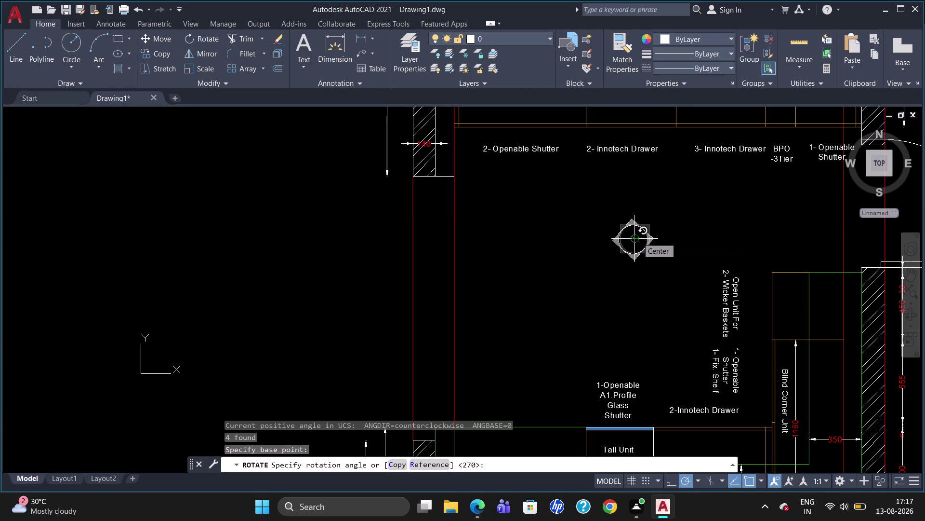
click(638, 237)
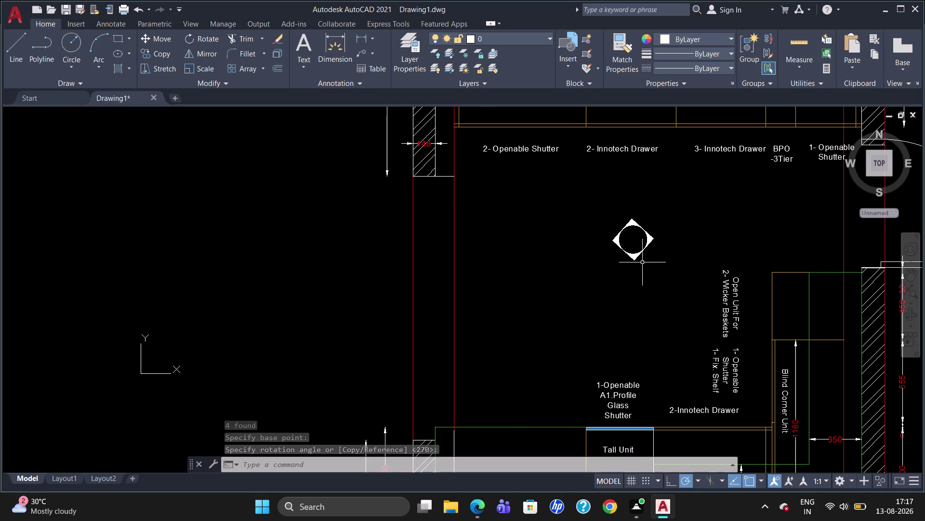
key(t)
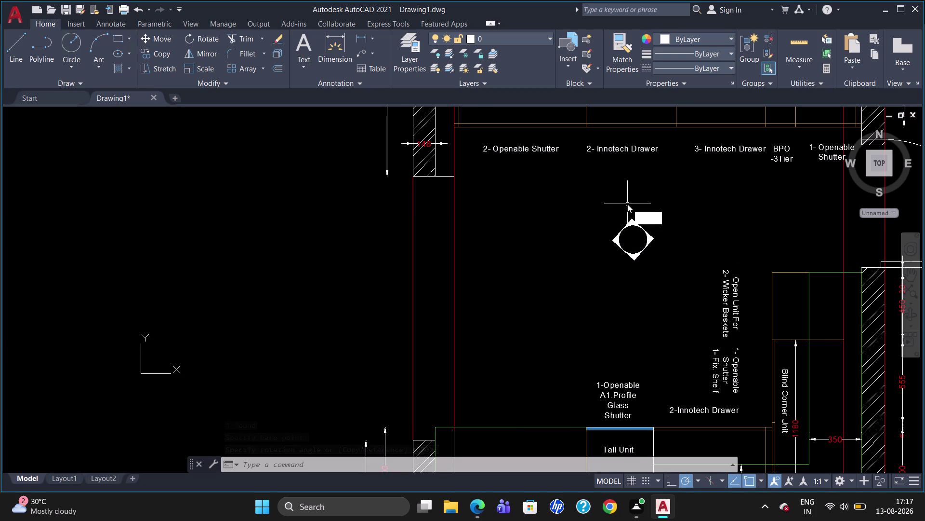
key(Return)
Place an MTEXT label 'A' with text height 50 above the diamond symbol.
click(628, 203)
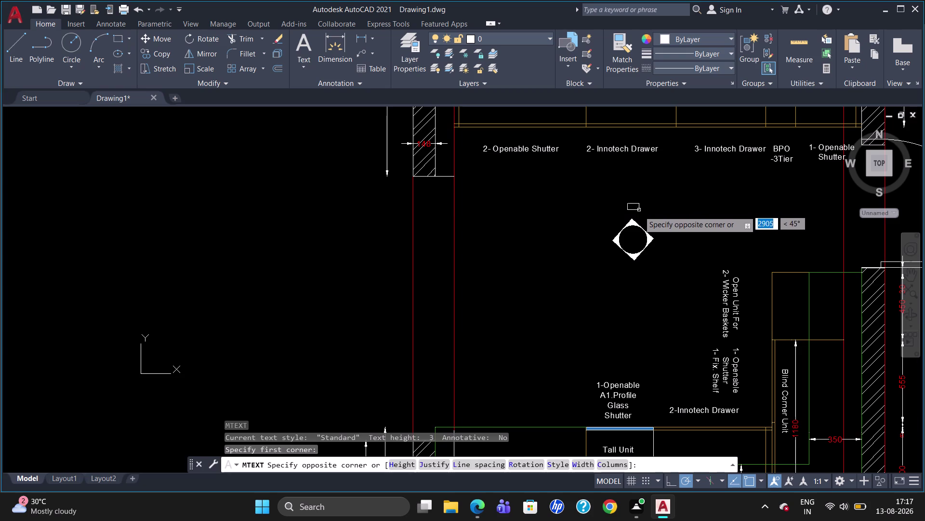
click(639, 216)
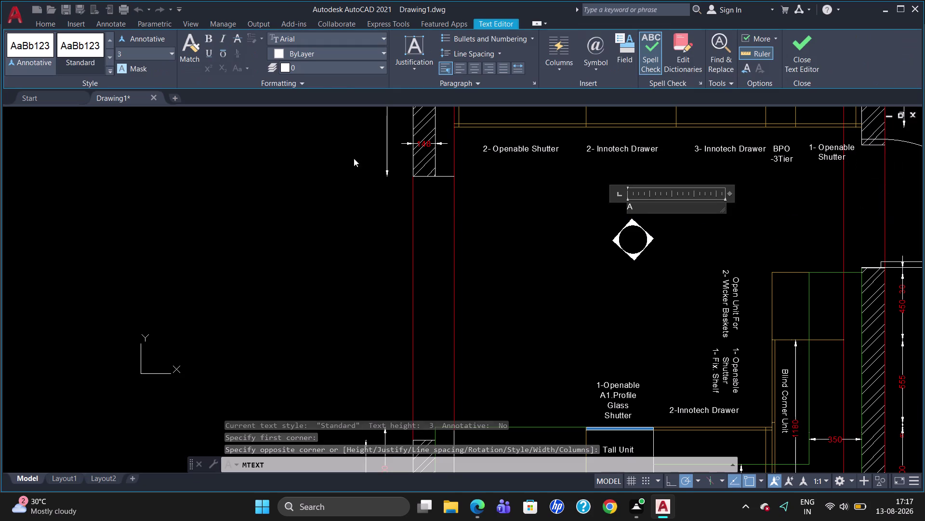
drag(643, 210, 608, 205)
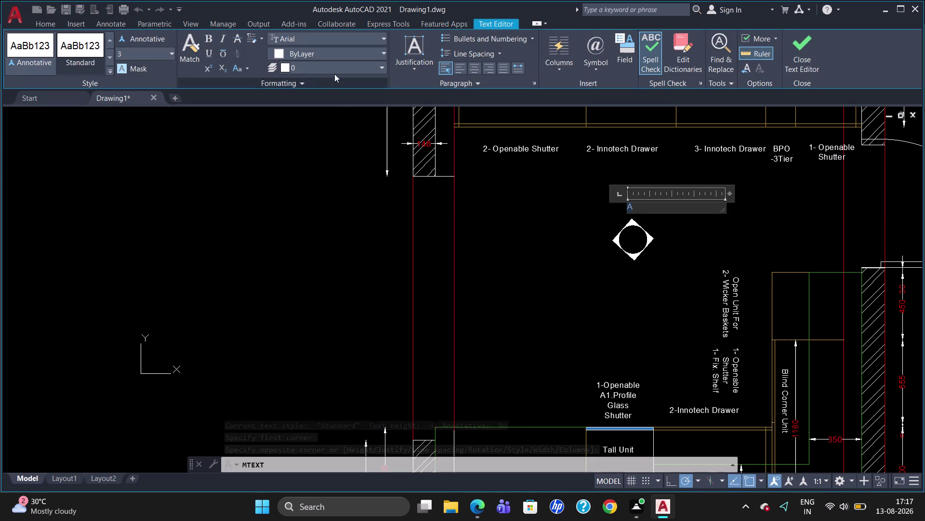
click(162, 54)
key(BackSpace)
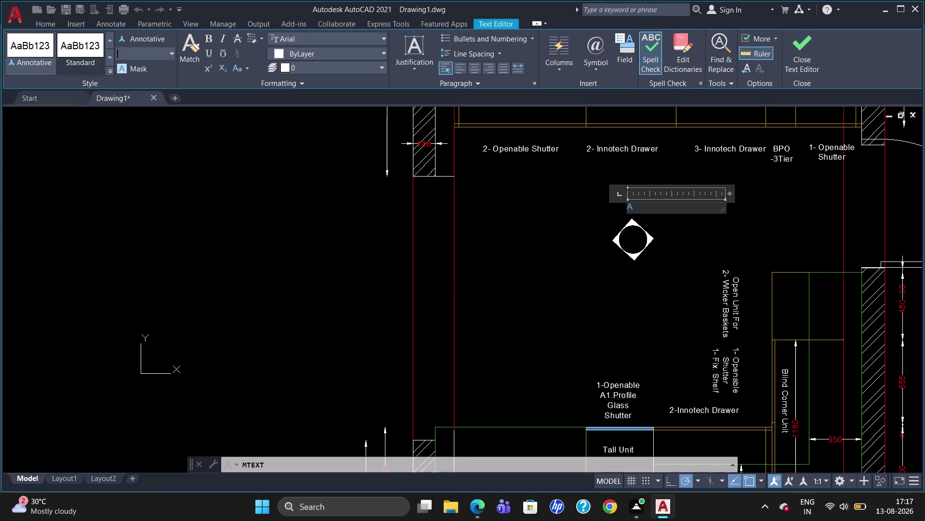
text(50)
key(Return)
key(Escape)
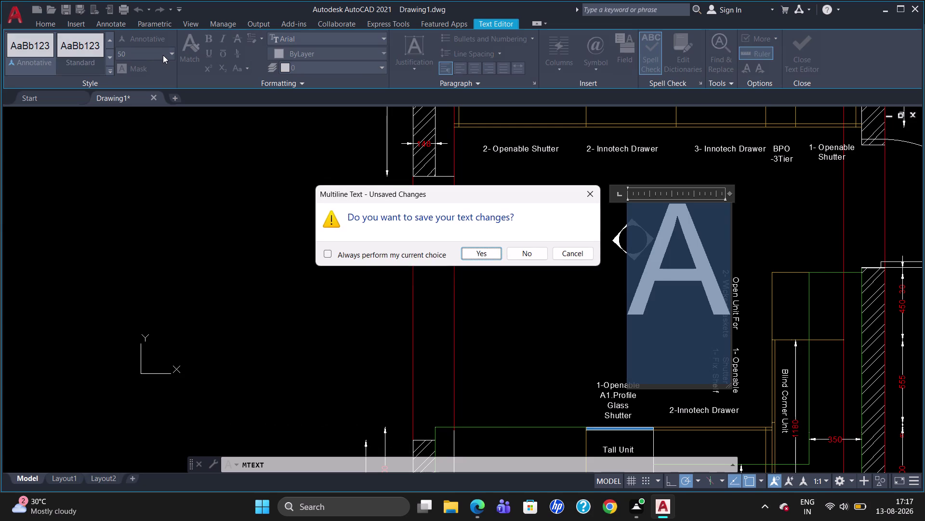
click(476, 246)
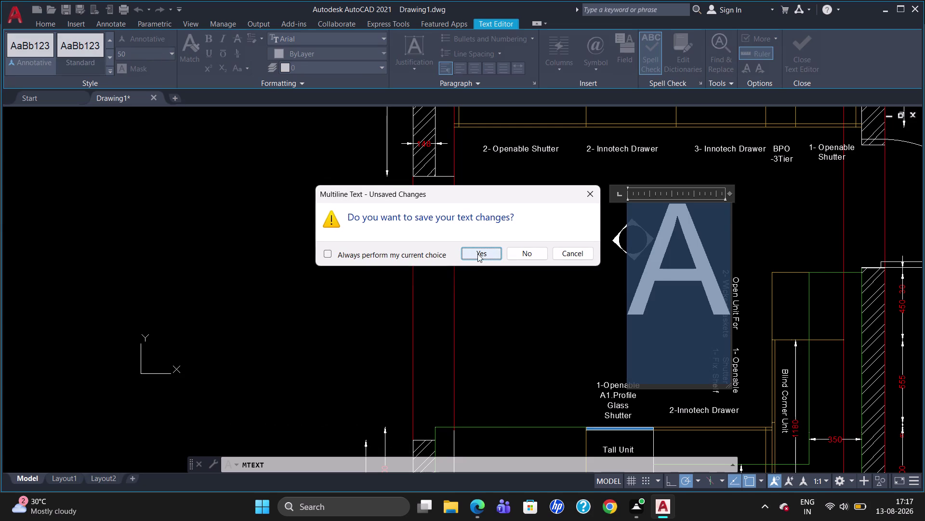
click(478, 254)
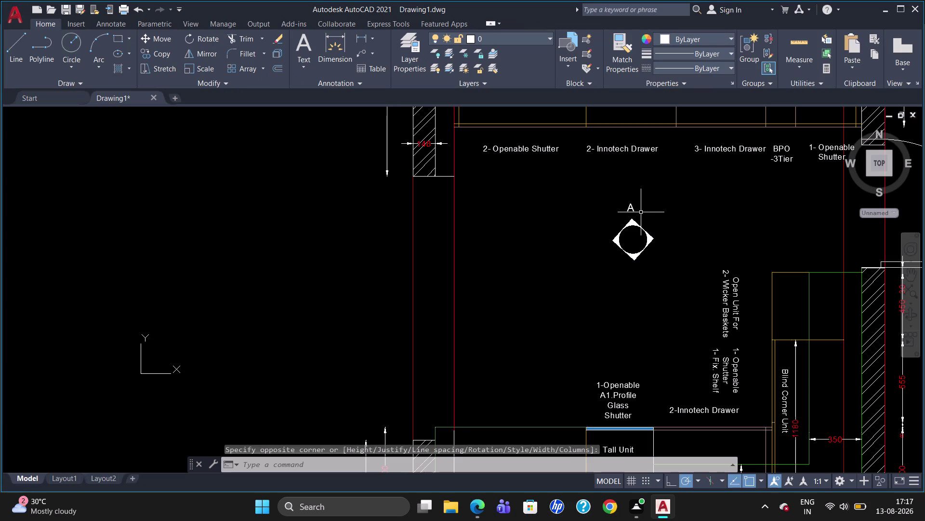
click(632, 206)
Copy the A label with CO to the right of and below the diamond.
text(CO)
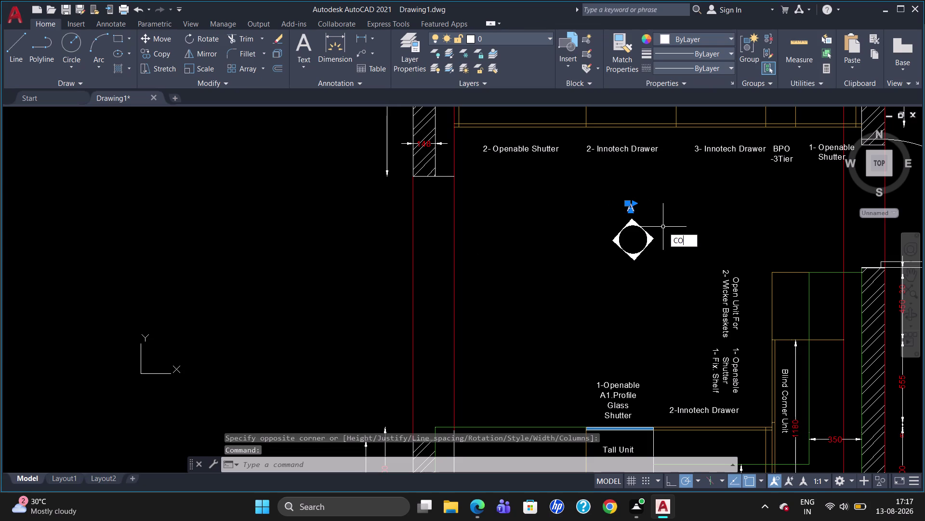
key(Return)
click(634, 209)
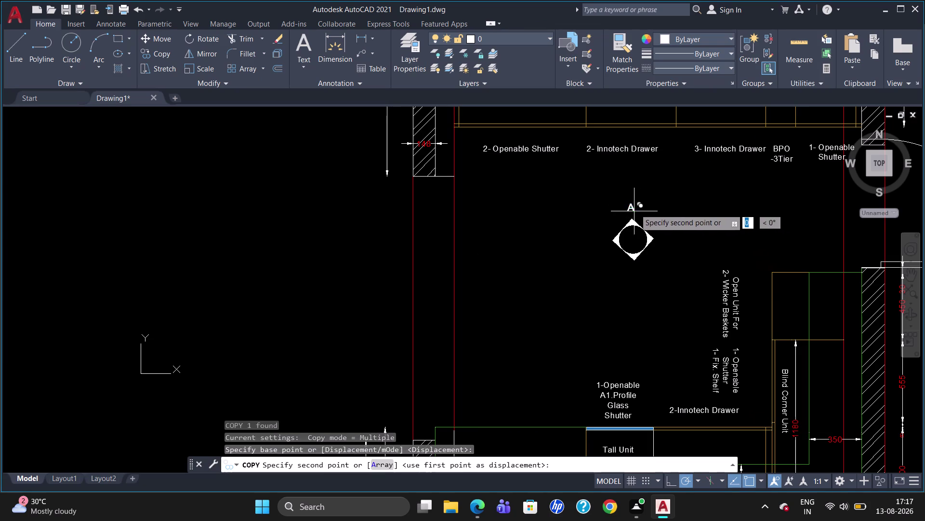
click(667, 241)
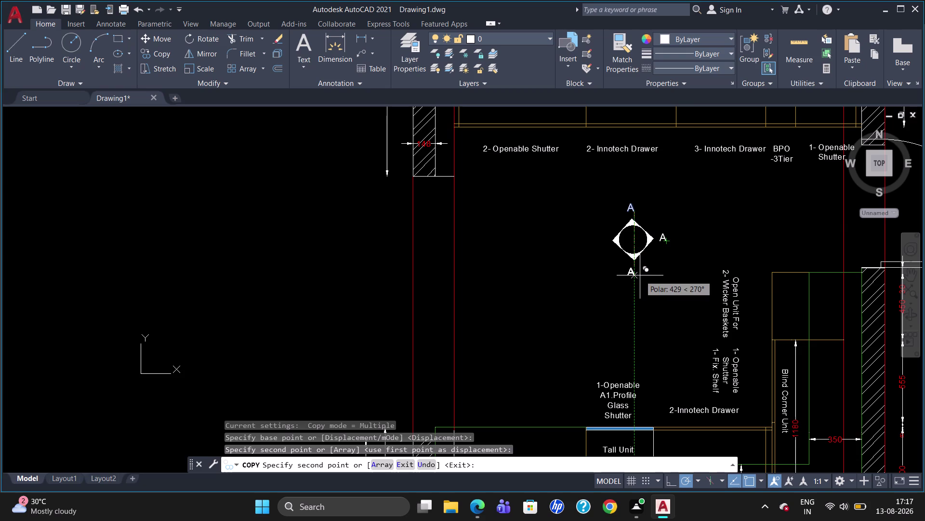
click(639, 277)
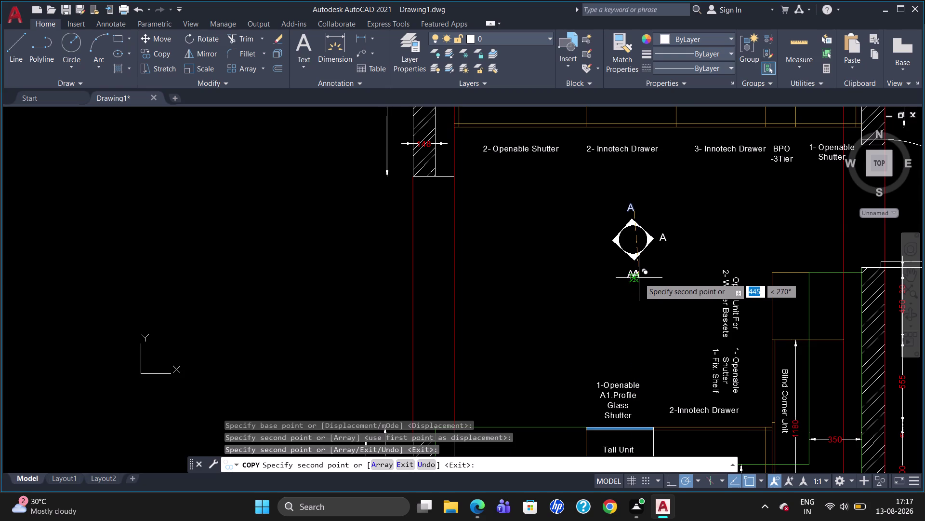
key(Escape)
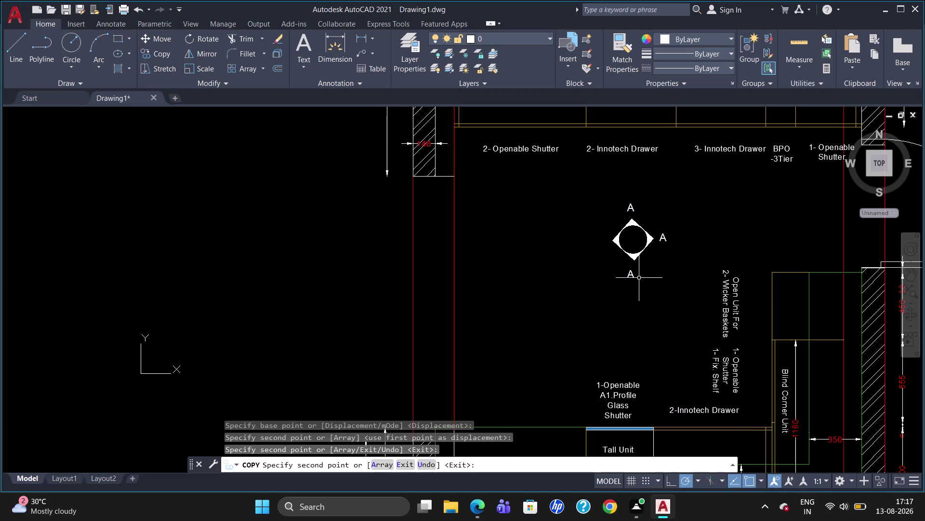
double_click(668, 240)
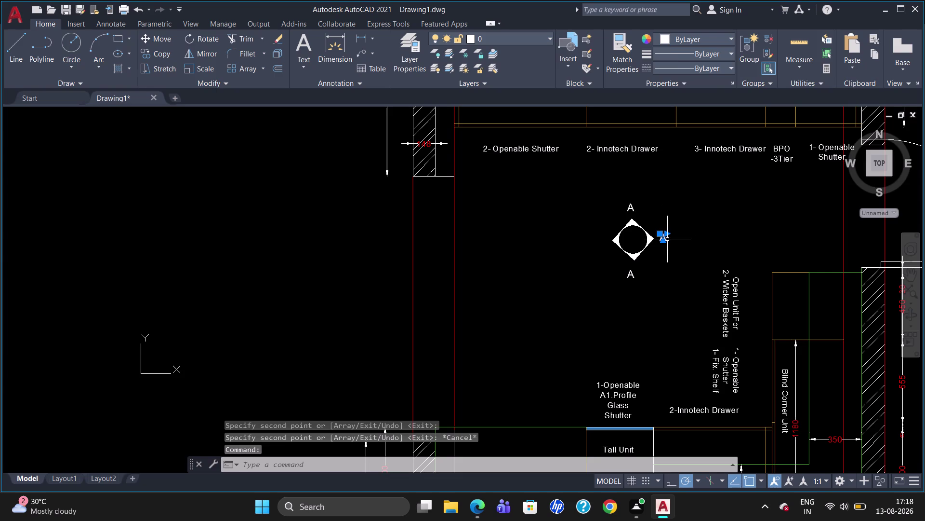
Change the right-hand label to B and the bottom label to C, saving the edits.
key(Right)
key(BackSpace)
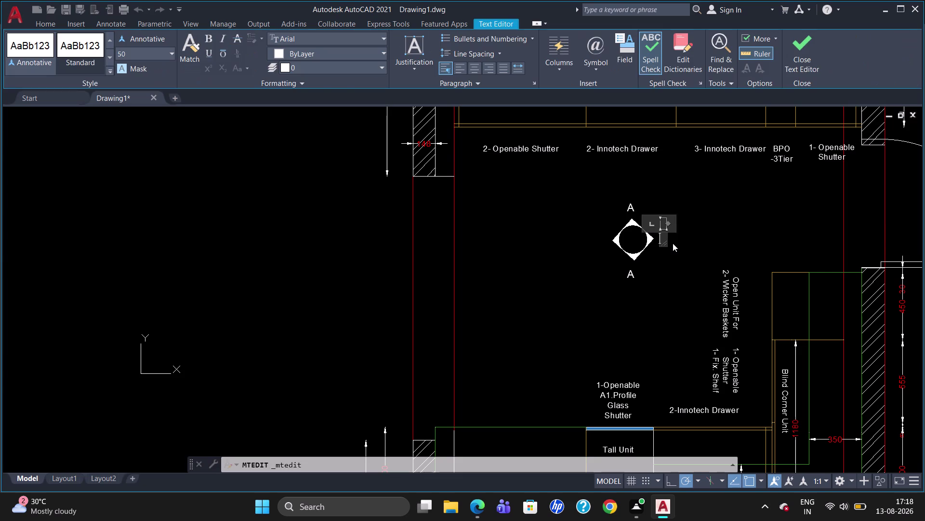
key(b)
click(635, 275)
double_click(630, 273)
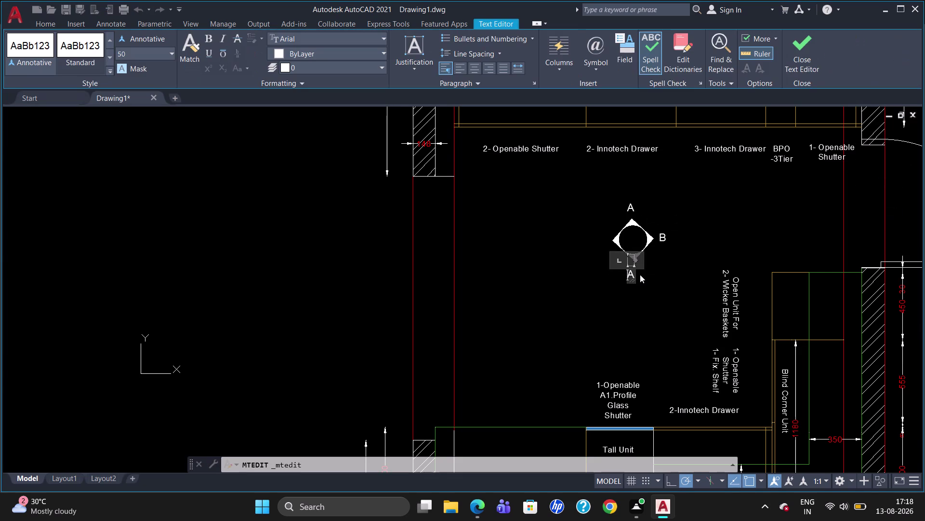
key(Right)
key(BackSpace)
key(c)
key(Escape)
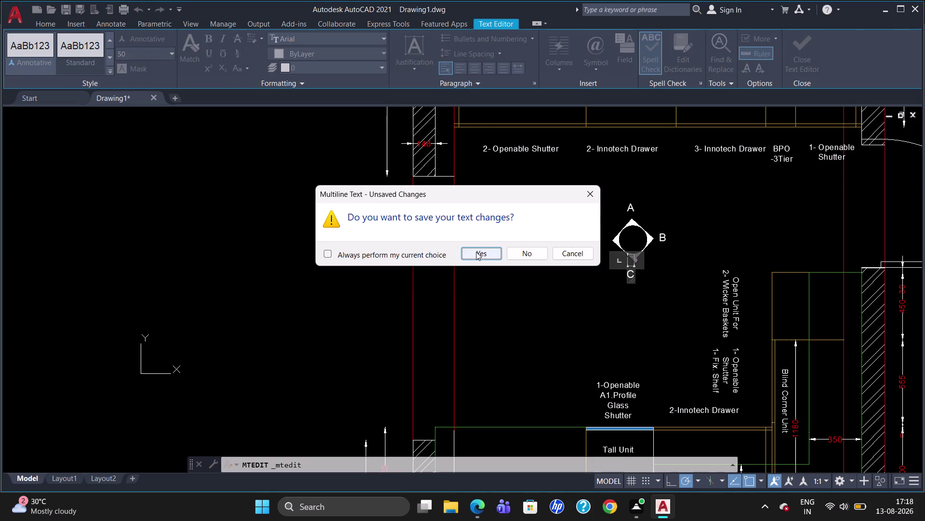
click(476, 252)
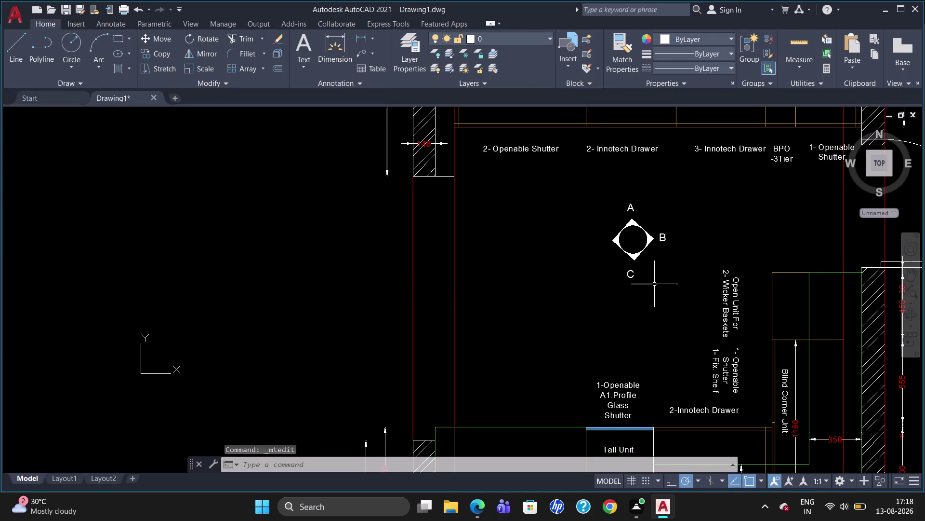
click(633, 208)
Copy the top A label below the C label, dismissing an accidental grip stretch and menu.
text(C)
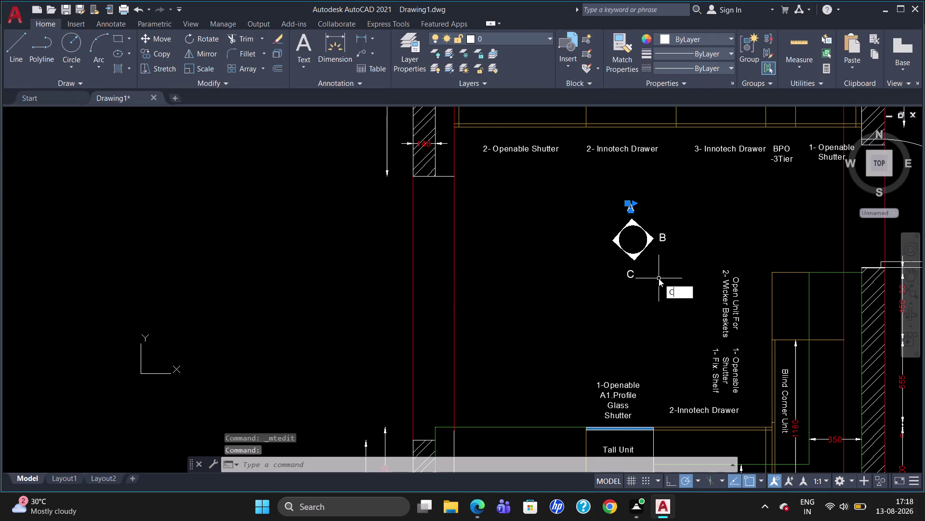
text(O)
key(Return)
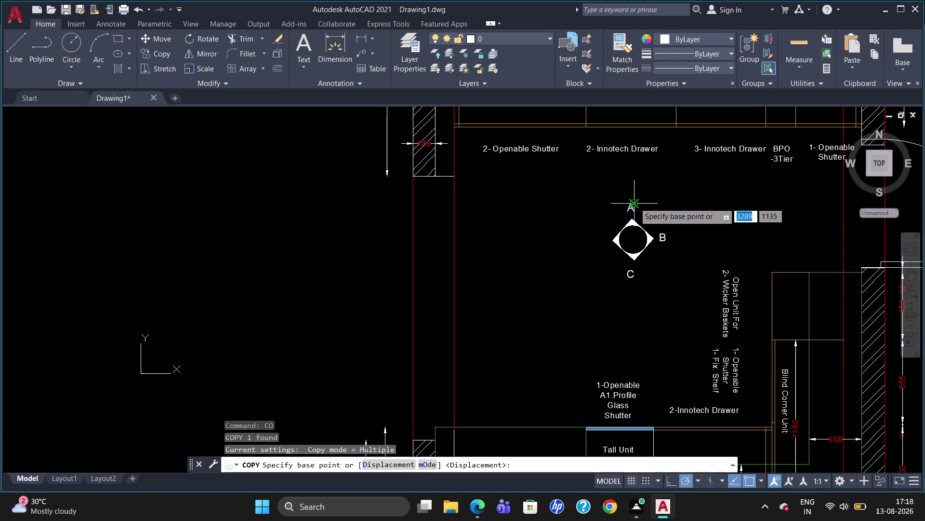
click(629, 210)
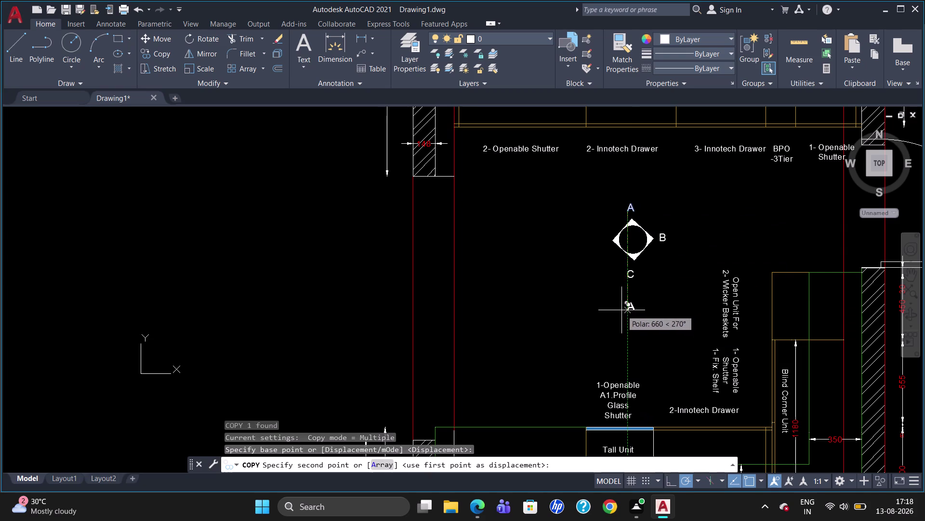
click(622, 310)
key(Escape)
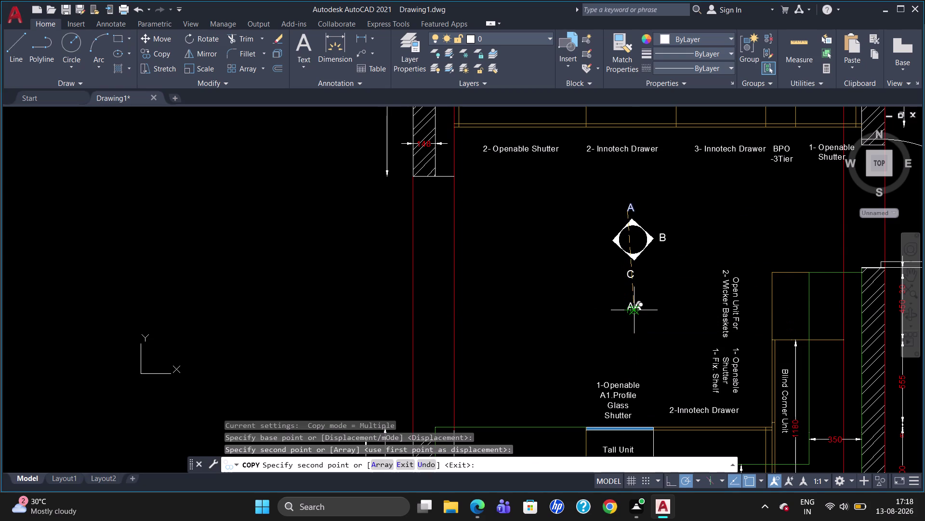
double_click(632, 308)
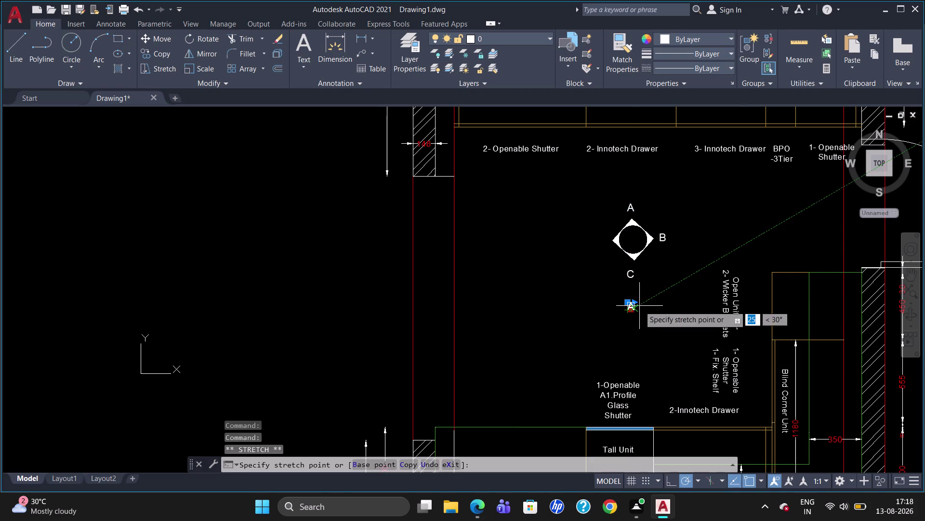
key(Escape)
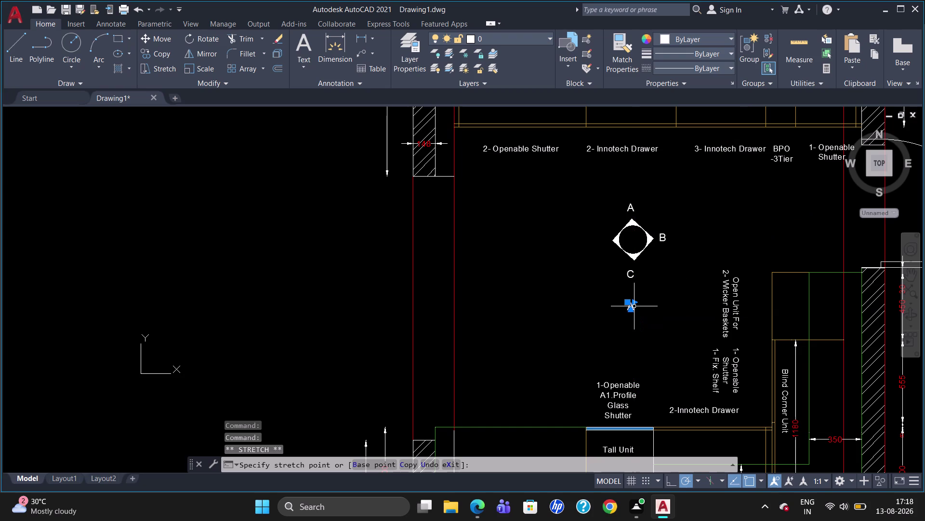
key(Escape)
right_drag(630, 307, 623, 310)
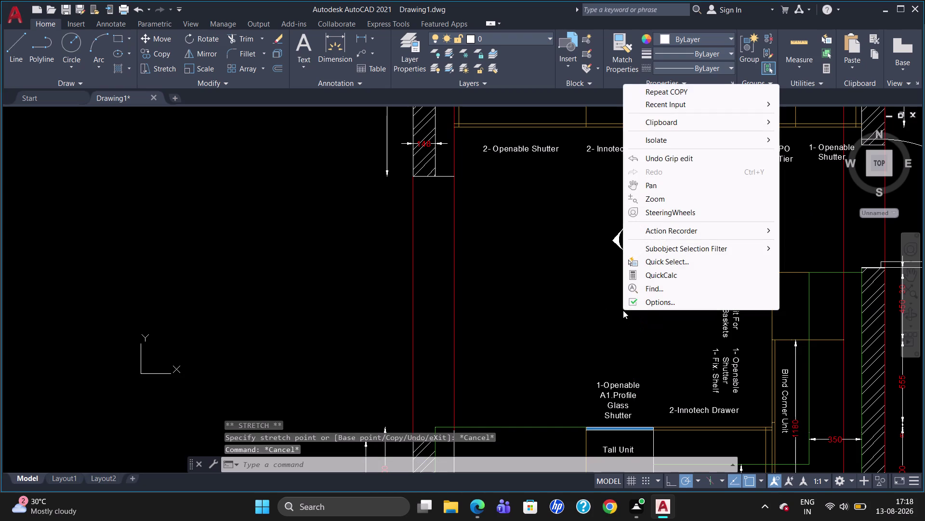
key(Escape)
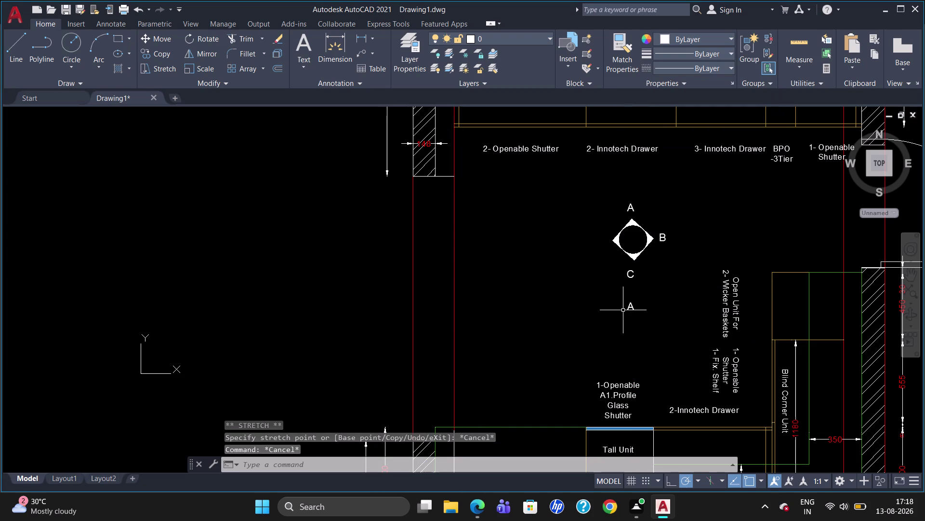
double_click(630, 307)
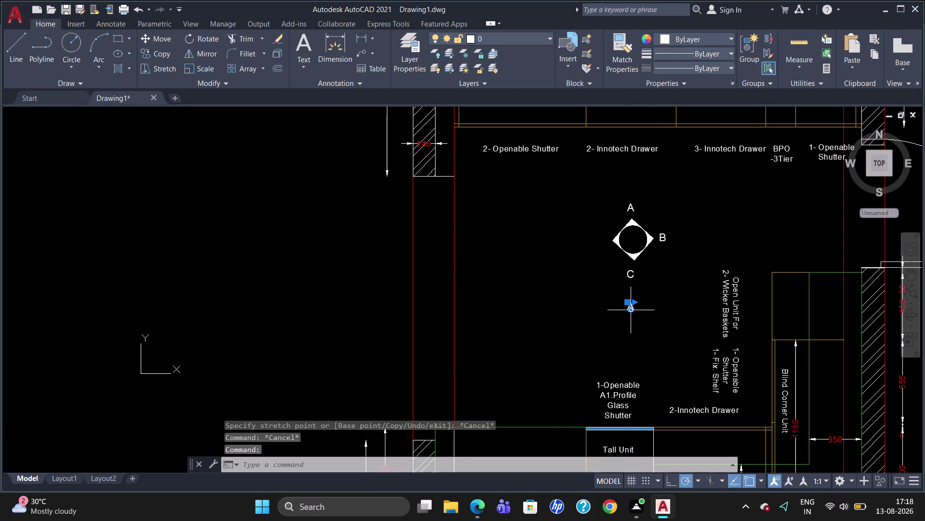
Replace the copied 'A' label text with the word 'Kitchen'.
click(634, 304)
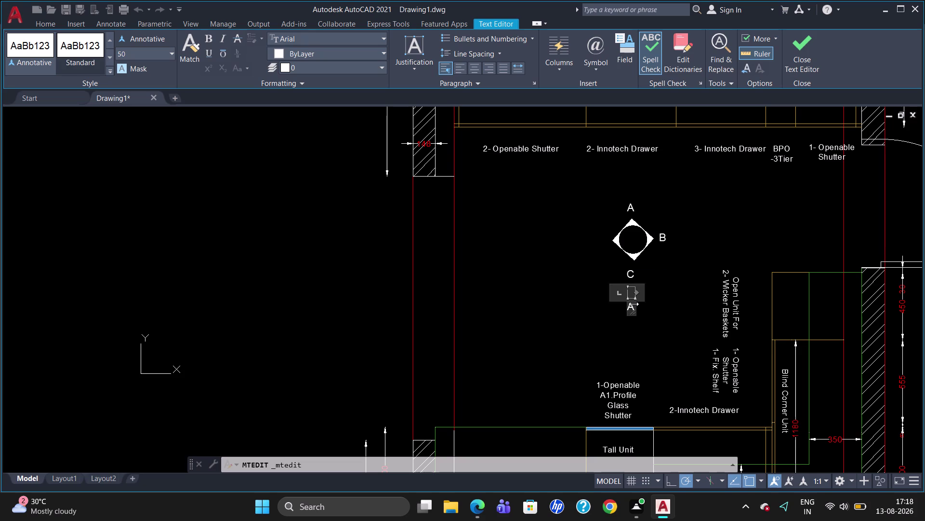
key(Right)
key(BackSpace)
key(k)
text(i)
text(tchen)
key(space)
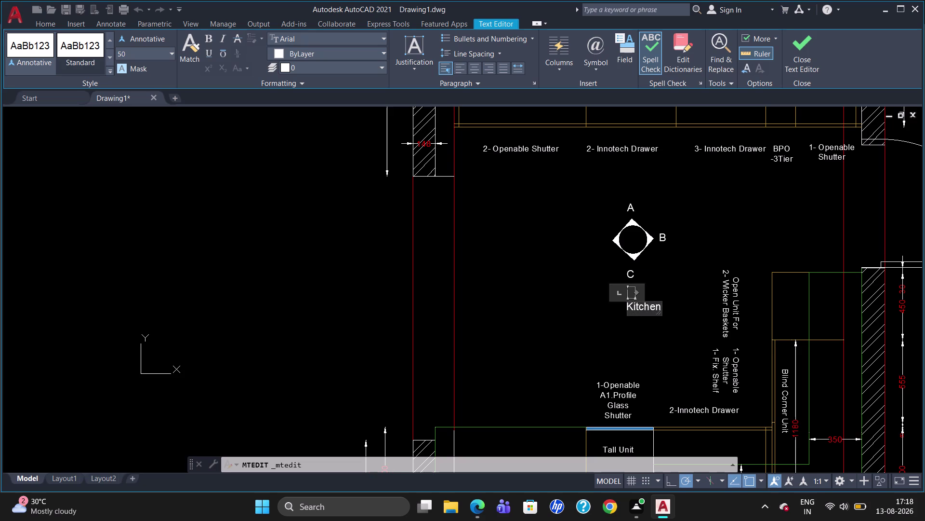
Add 'Top', then erase the mistyped 'view' and the extra characters.
key(t)
text(op)
key(space)
key(v)
text(ie)
text(w)
key(BackSpace)
key(BackSpace)
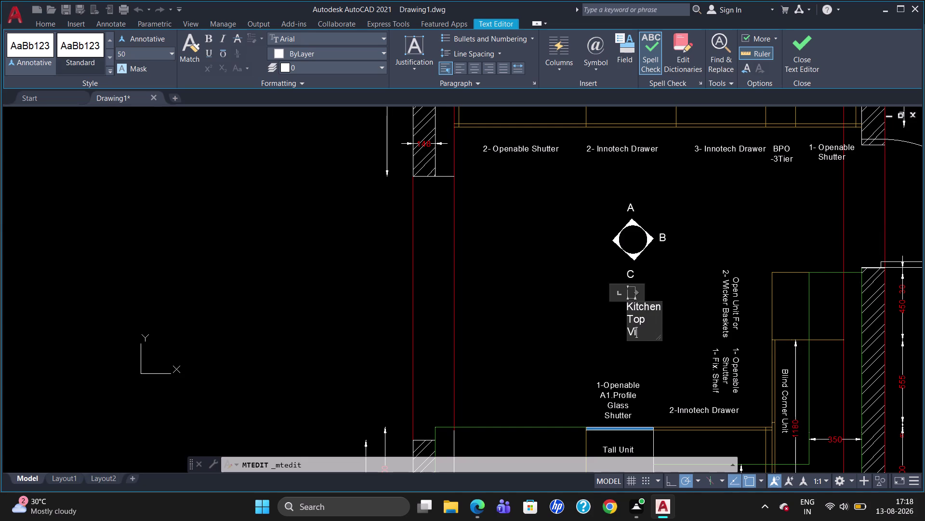
key(BackSpace)
key(BackSpace)
key(BackSpace)
key(BackSpace)
key(BackSpace)
key(BackSpace)
key(BackSpace)
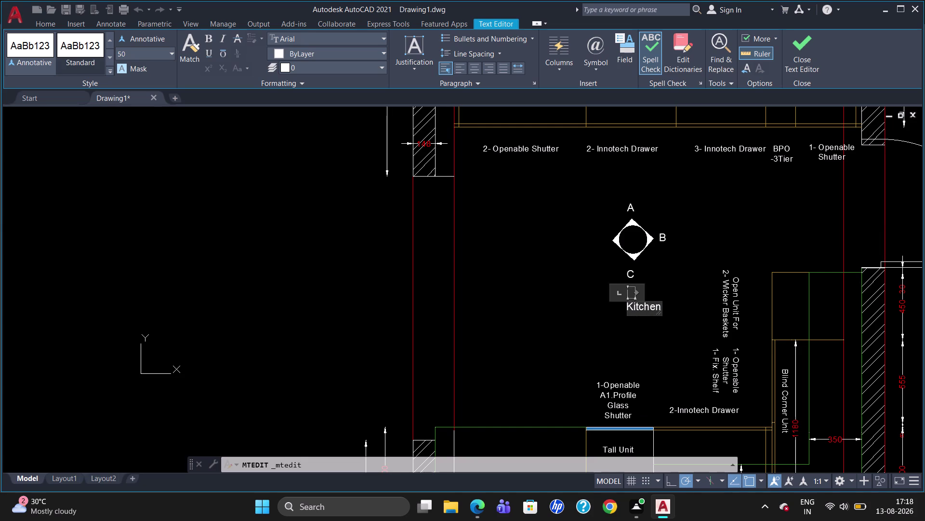
Type 'Plan', re-enter 'Top' on a new line, and close the editor.
key(space)
key(p)
text(l)
text(an)
key(Up)
key(Right)
key(Right)
key(Return)
key(t)
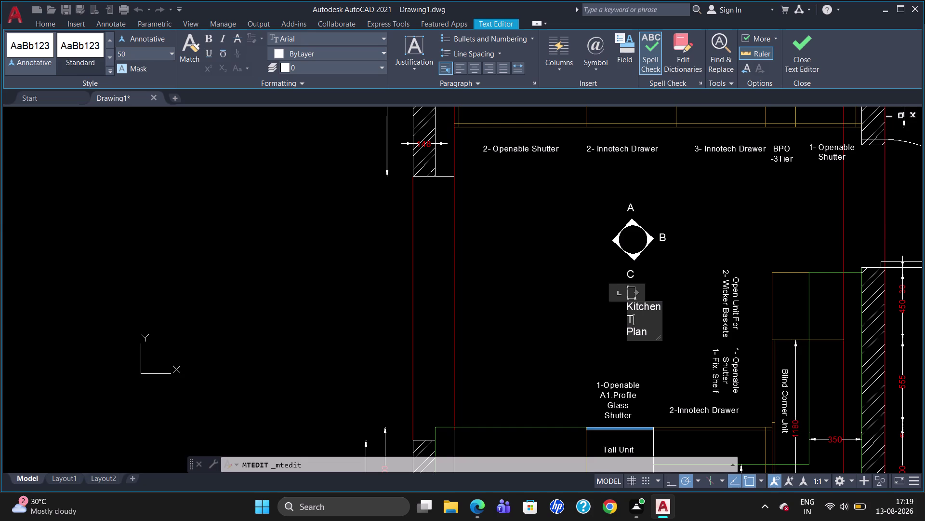
text(op)
drag(659, 338, 702, 330)
click(708, 328)
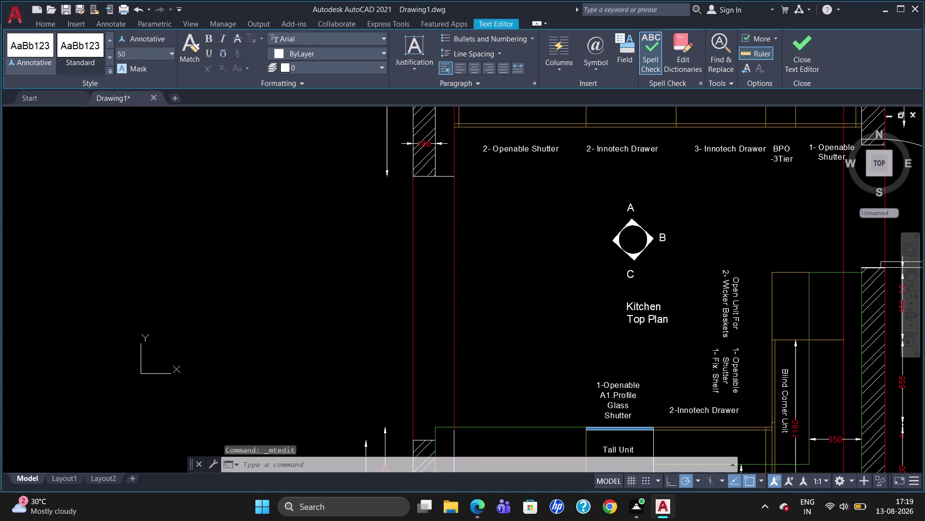
click(656, 317)
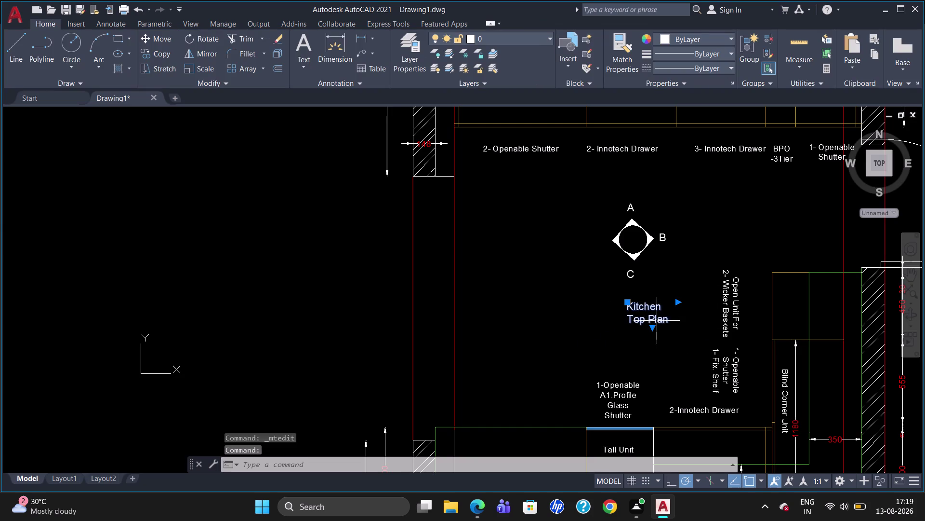
Widen the title's text box and put a space between 'Kitchen' and 'Top'.
double_click(658, 316)
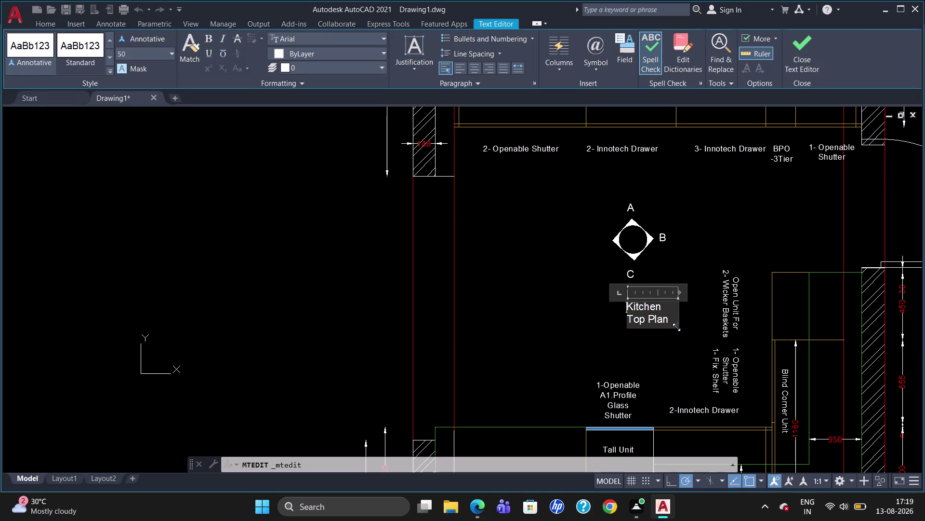
drag(678, 327, 710, 328)
click(710, 328)
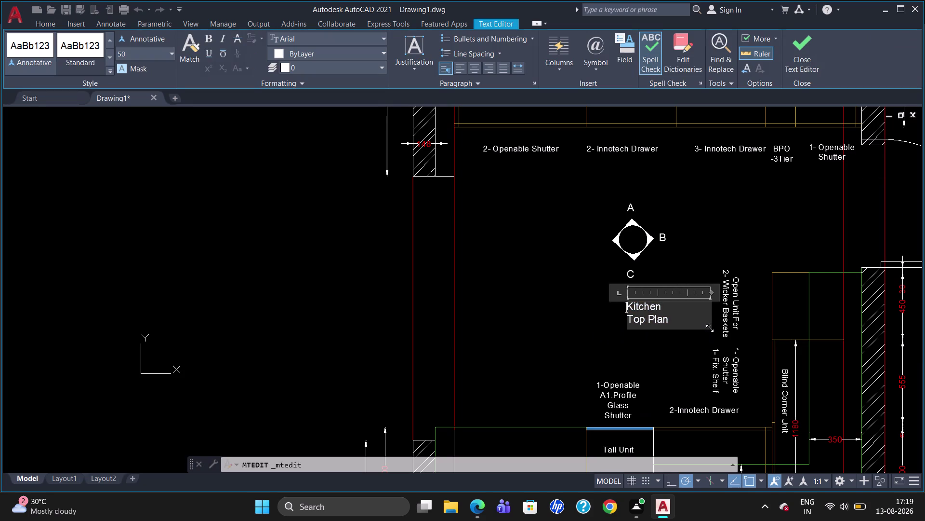
click(627, 321)
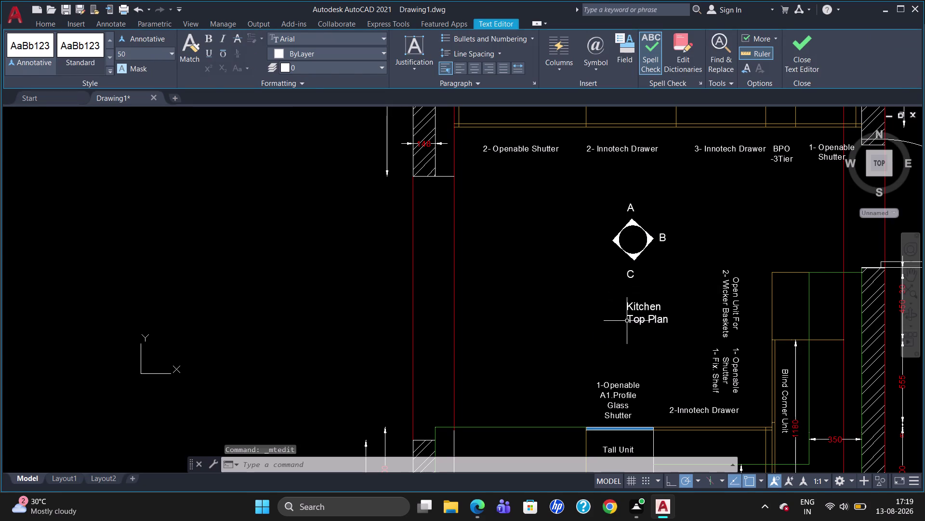
double_click(631, 320)
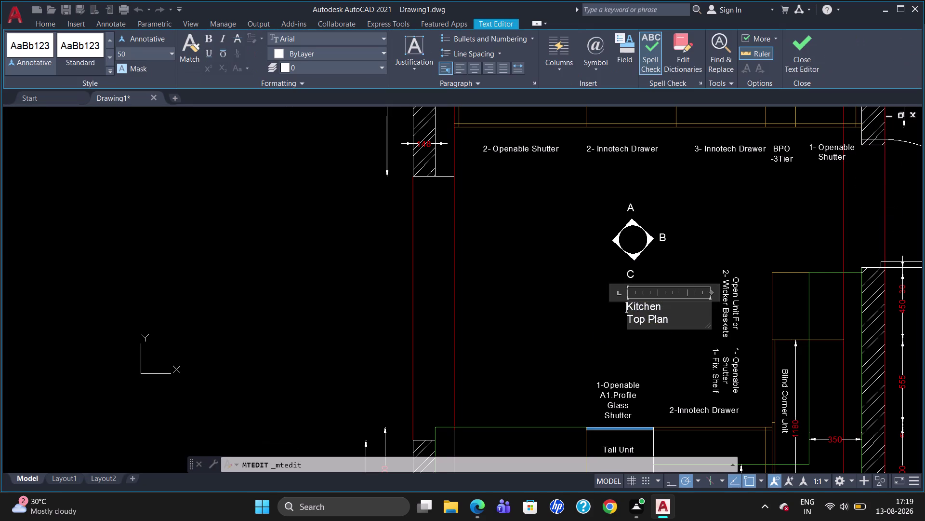
key(Down)
key(BackSpace)
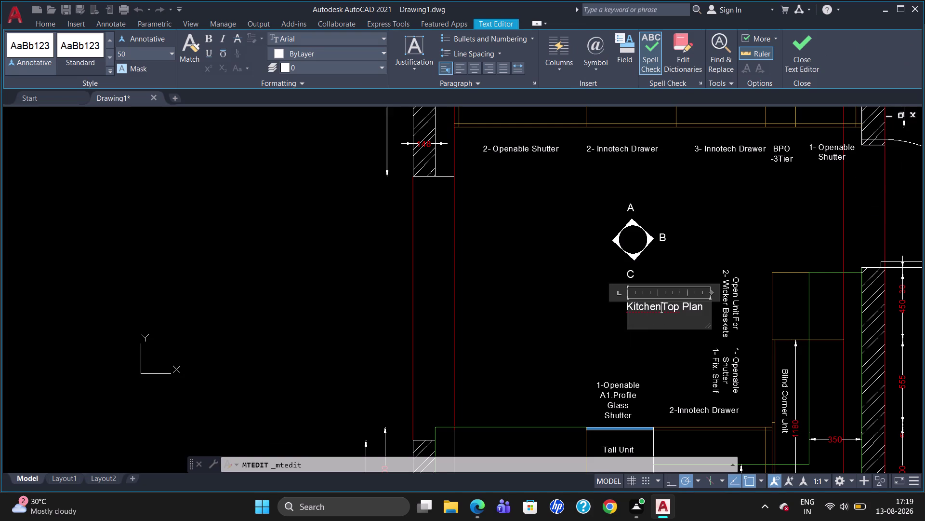
key(space)
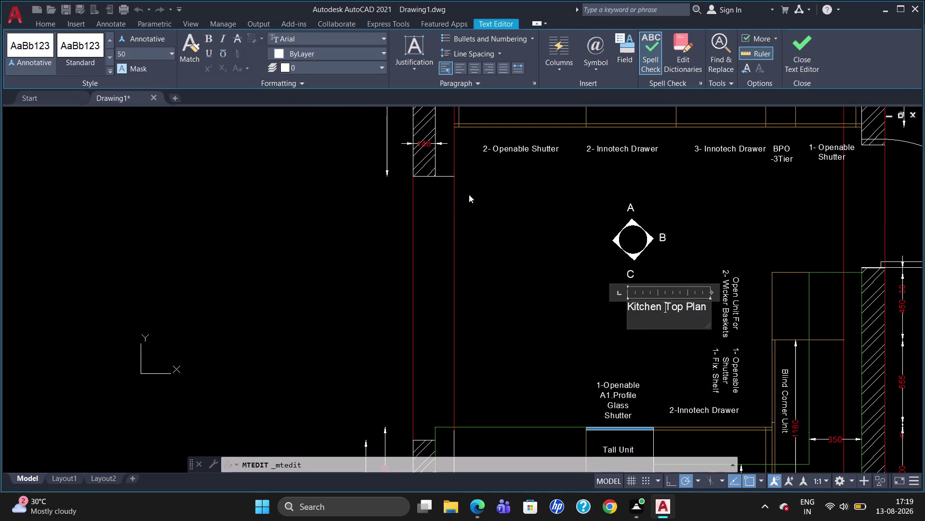
click(415, 63)
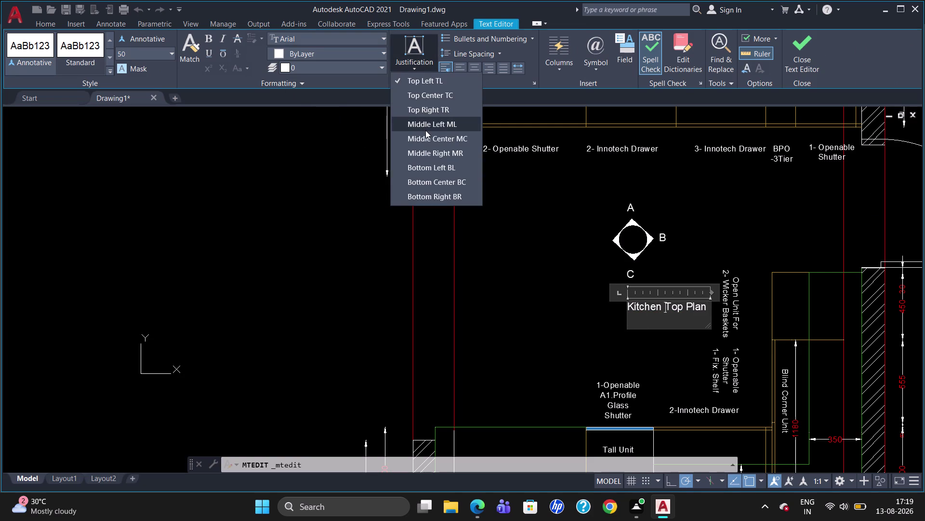
Set the title to Middle Center, resize its box, then switch it to Middle Left.
click(427, 138)
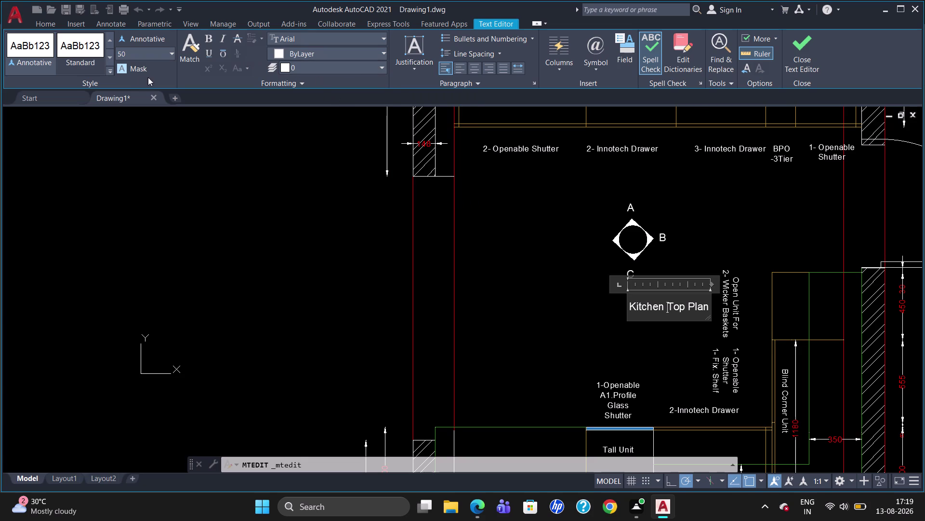
click(208, 50)
drag(709, 311, 698, 305)
drag(697, 305, 718, 305)
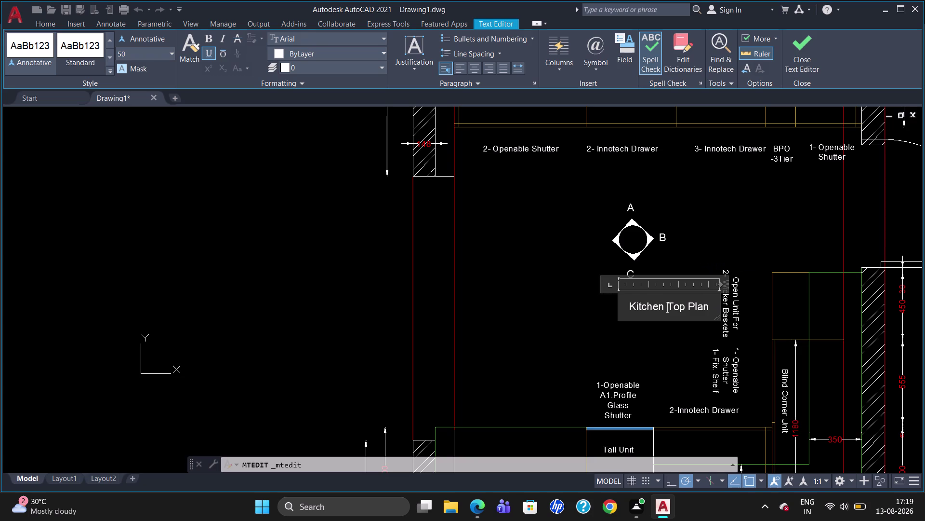
click(710, 309)
drag(710, 308, 613, 306)
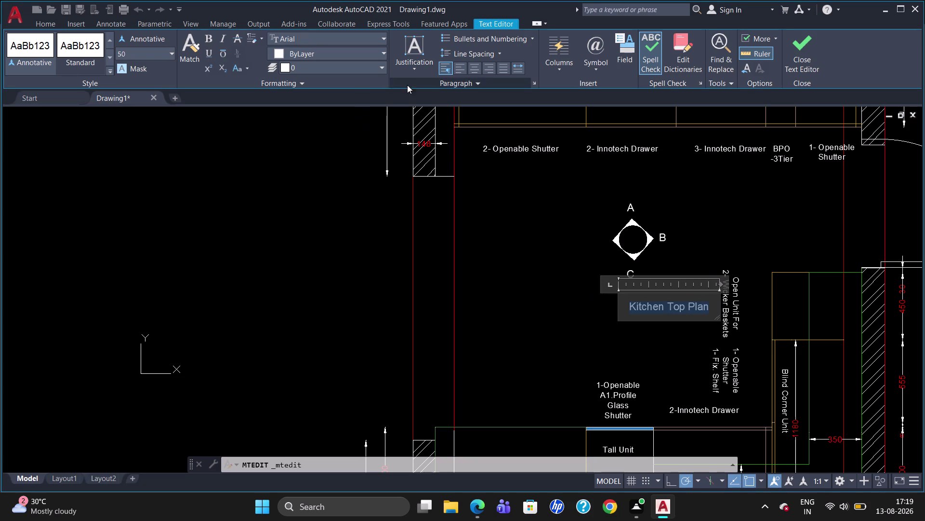
click(417, 63)
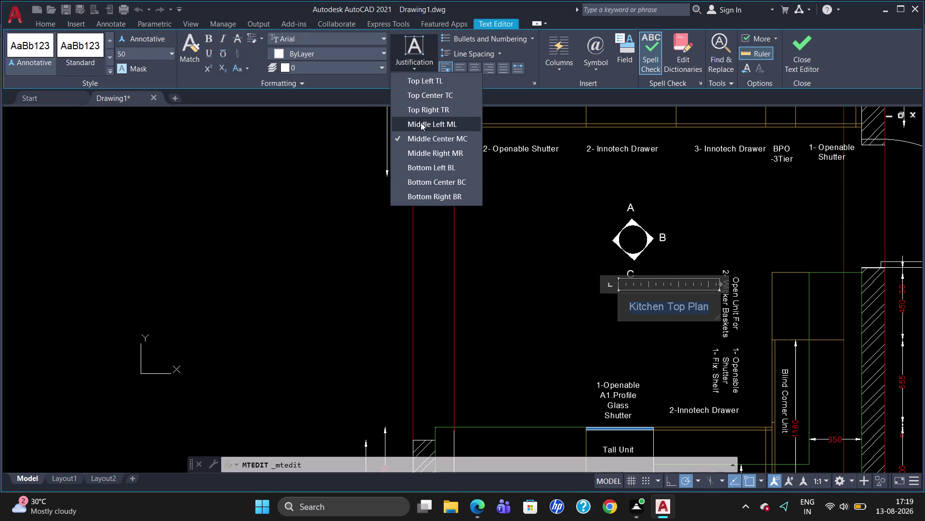
click(421, 122)
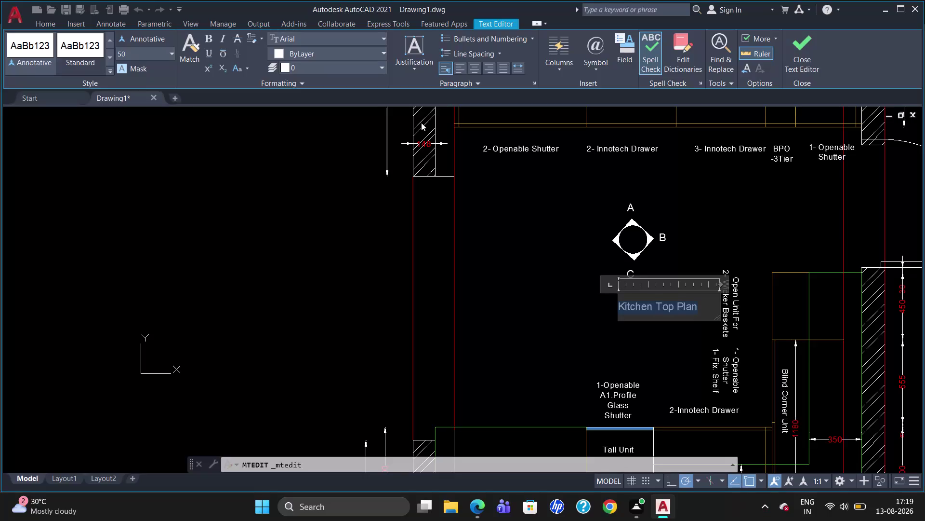
Try center and left paragraph alignment and other justifications, then underline the title.
click(422, 70)
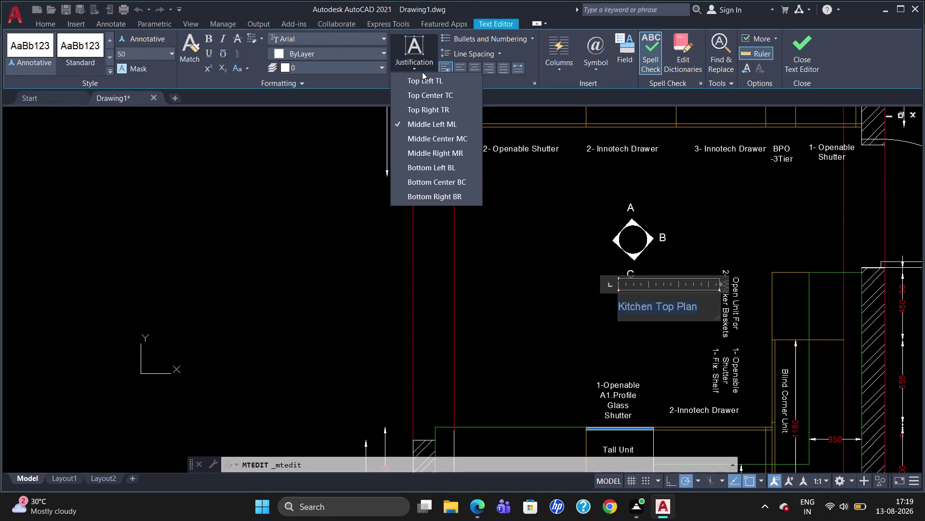
click(421, 82)
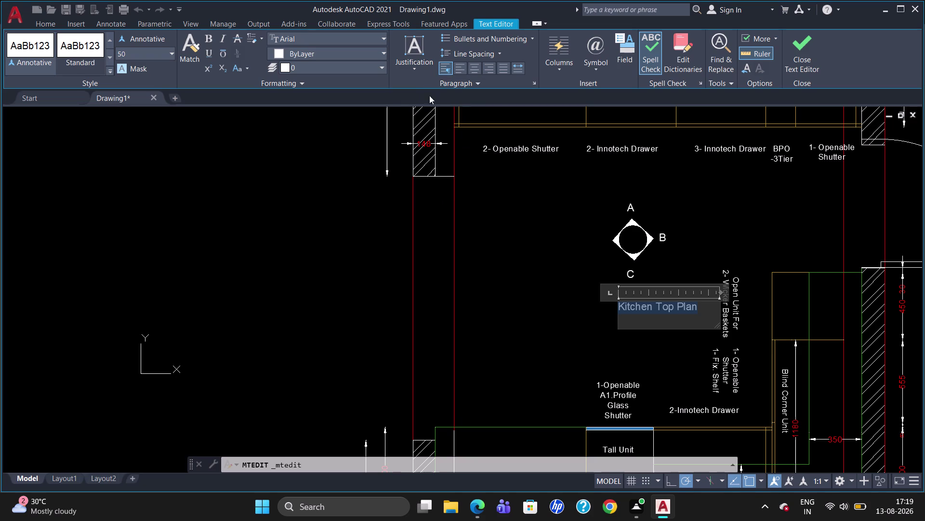
click(423, 69)
click(429, 94)
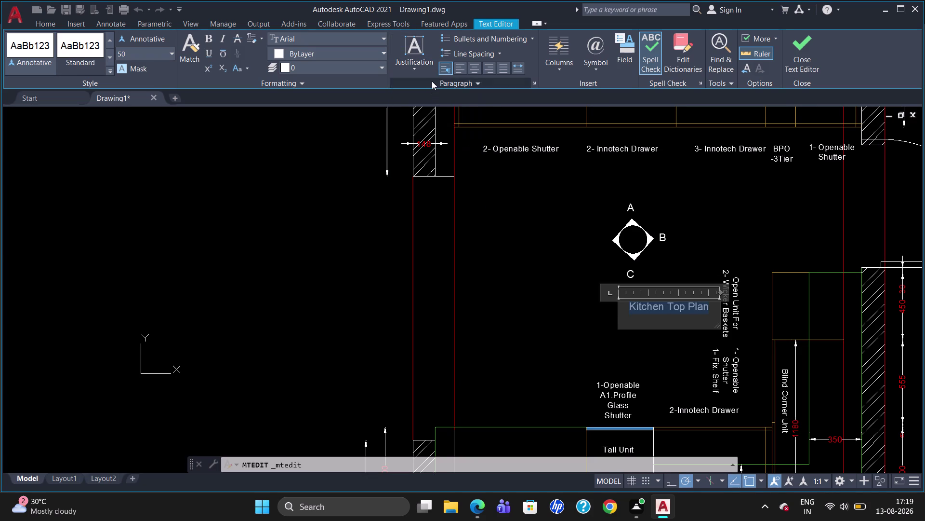
click(427, 69)
click(427, 76)
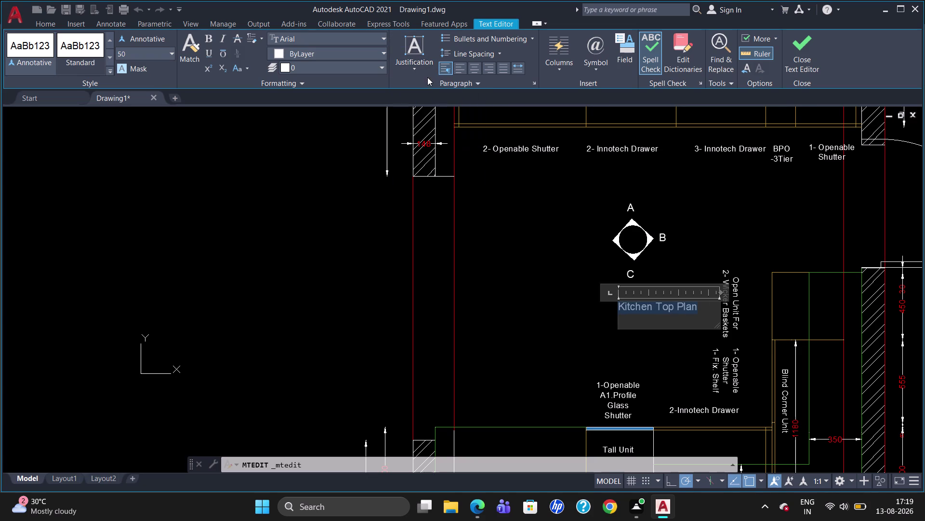
click(419, 68)
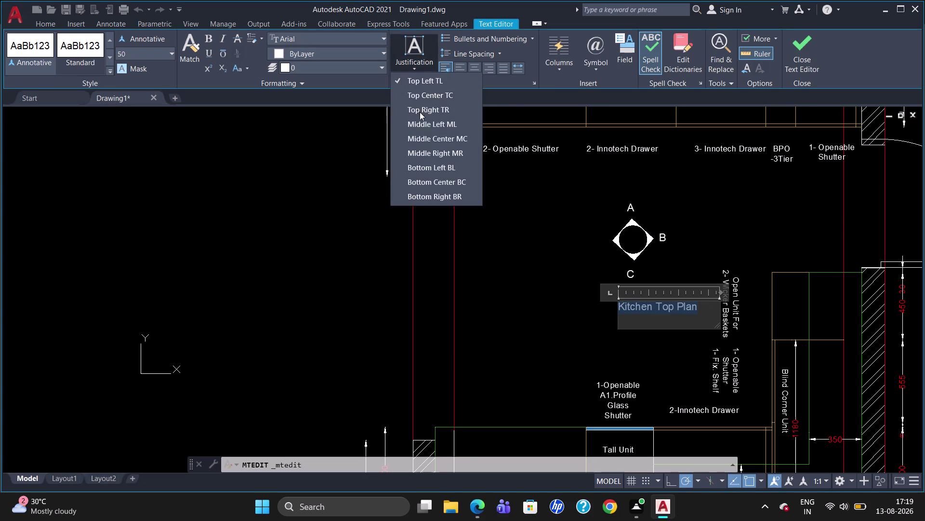
click(423, 123)
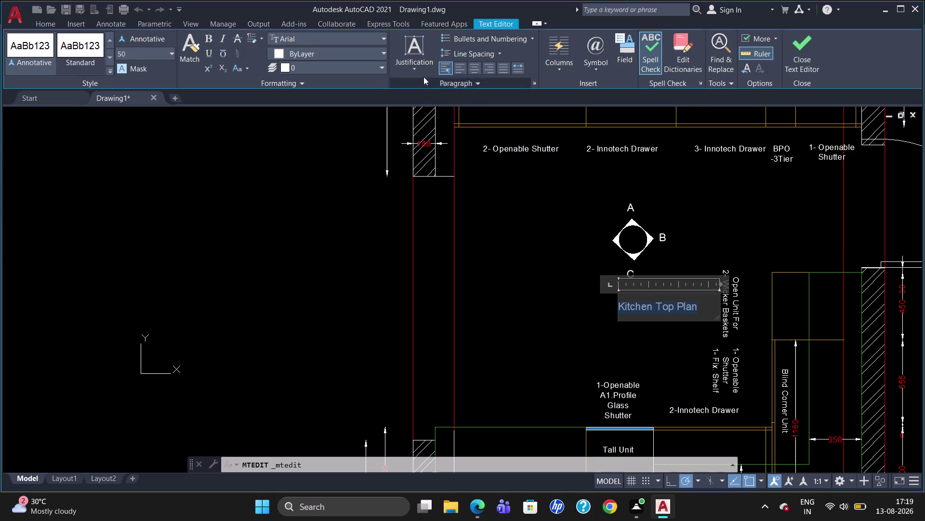
click(423, 70)
click(423, 139)
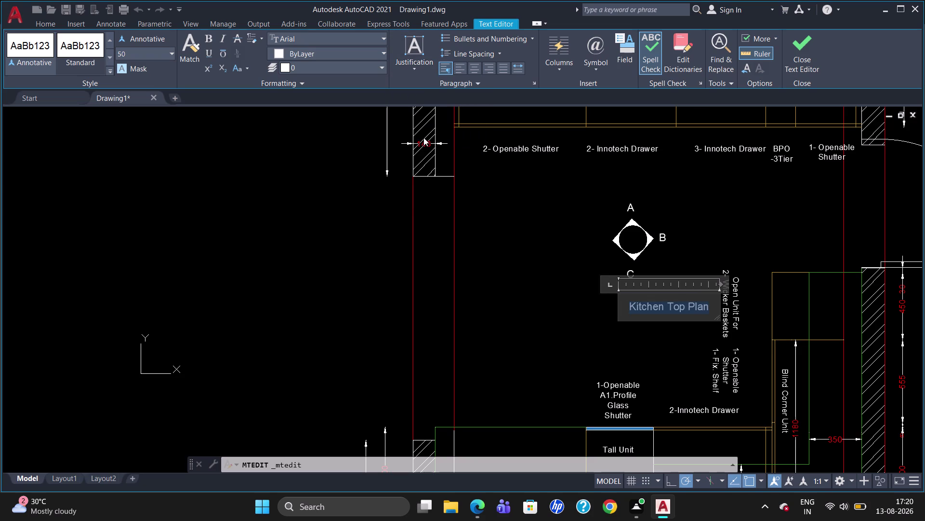
click(419, 70)
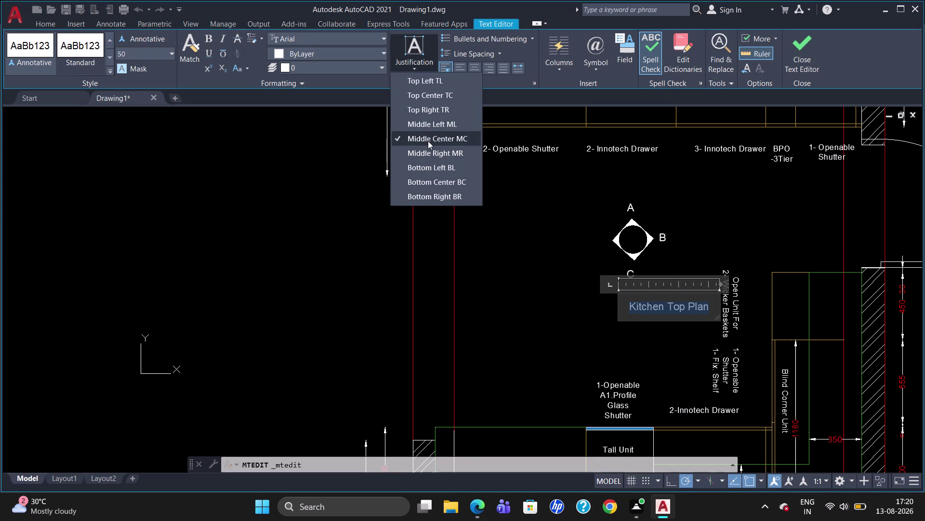
click(429, 123)
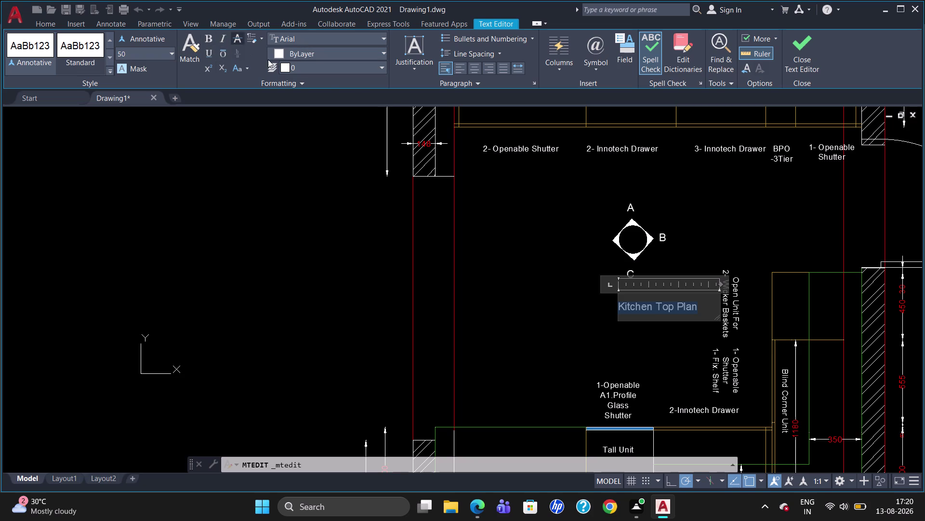
click(211, 51)
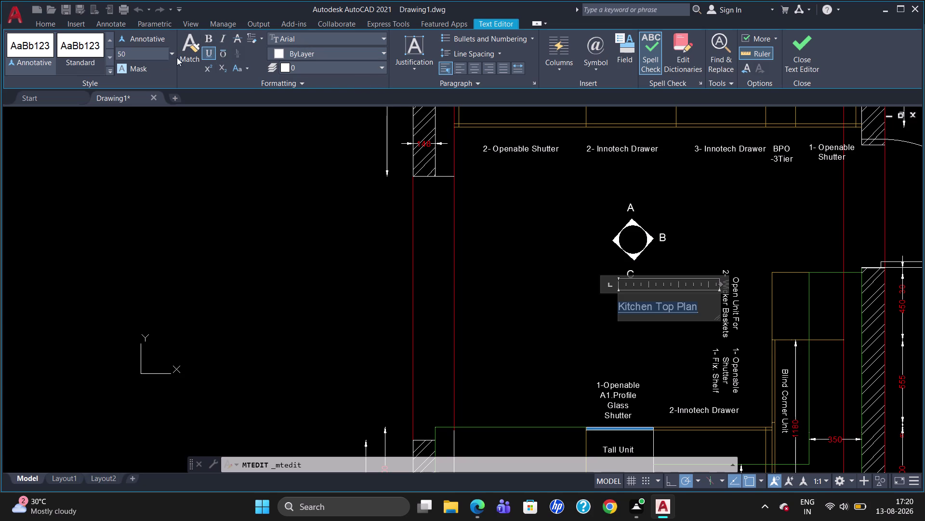
Color the underlined title red, exit the editor, and keep the text changes.
click(324, 50)
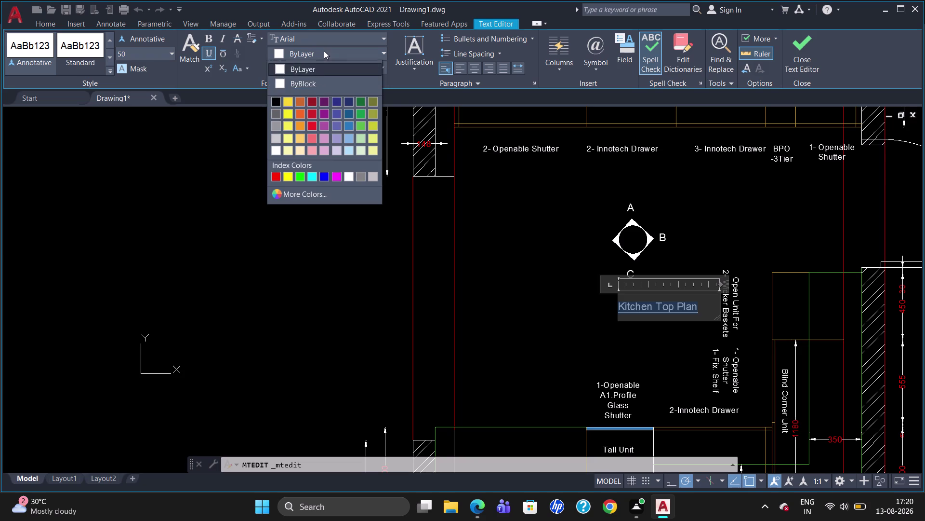
click(276, 175)
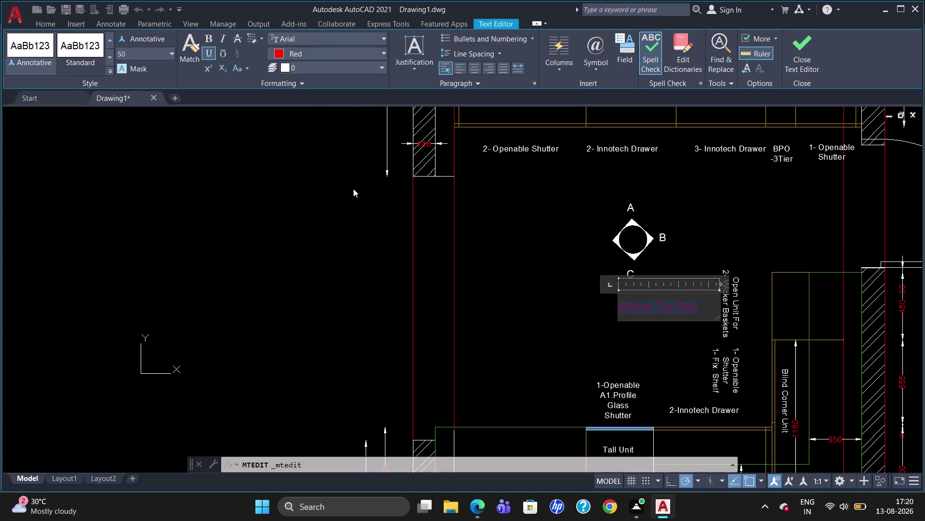
key(Escape)
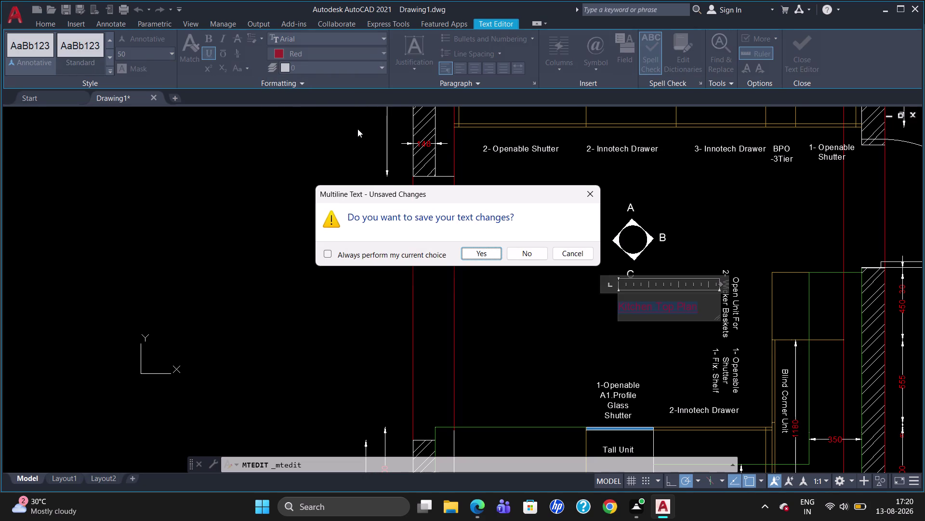
click(487, 255)
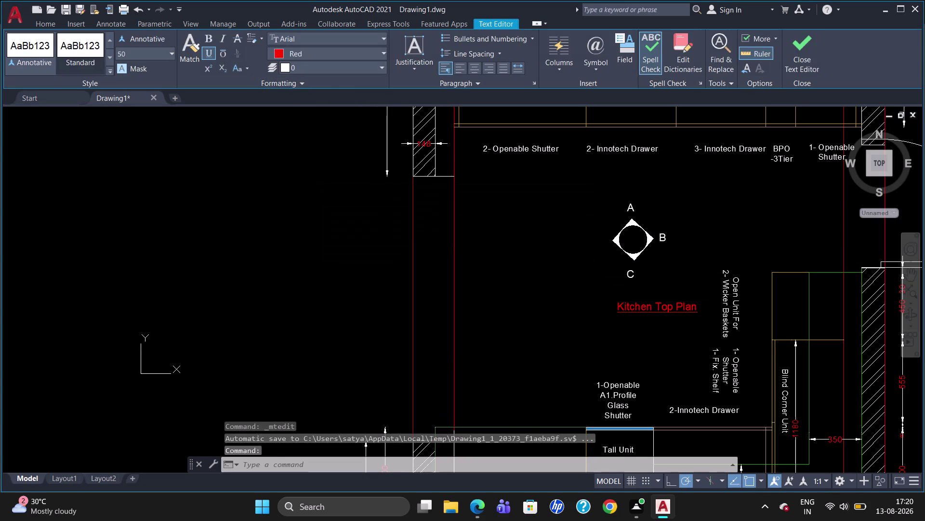
scroll(down, 3)
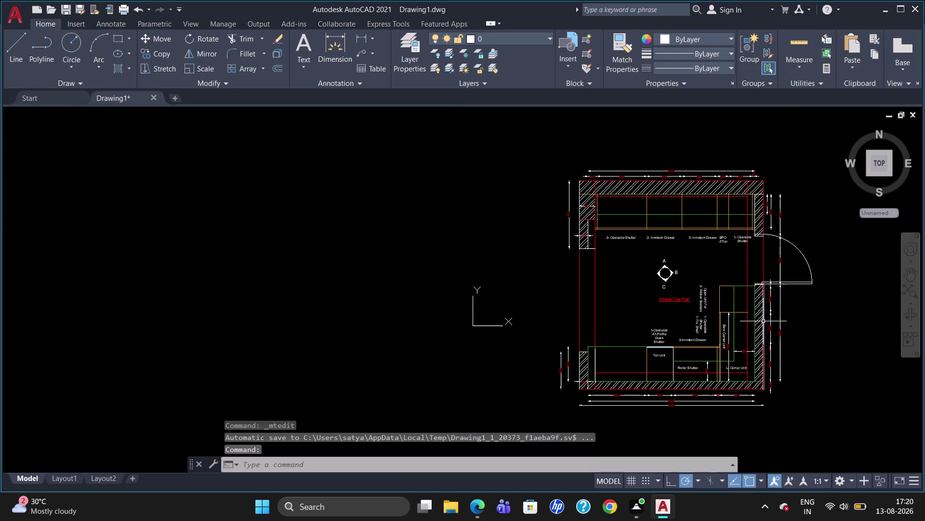
scroll(up, 3)
scroll(down, 3)
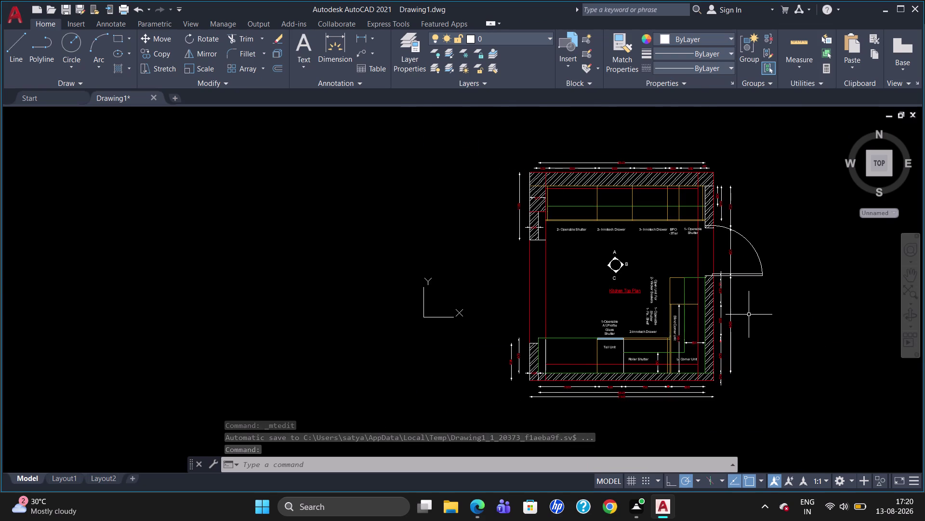
scroll(up, 3)
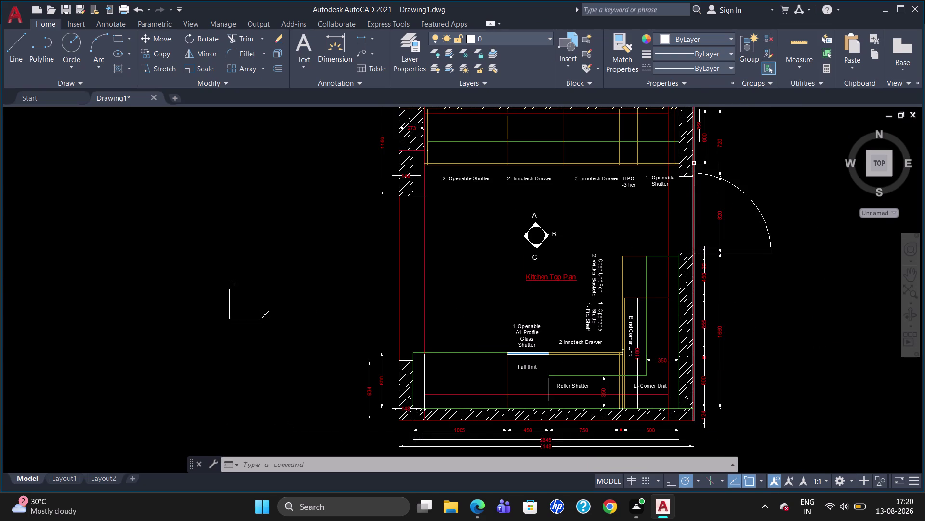